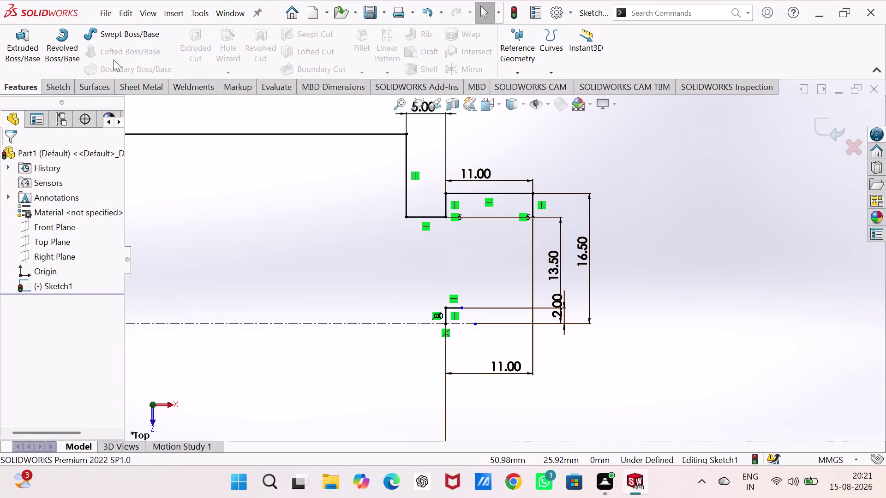
Draw a slanted line from the inner step corner to the ledge endpoint.
click(58, 80)
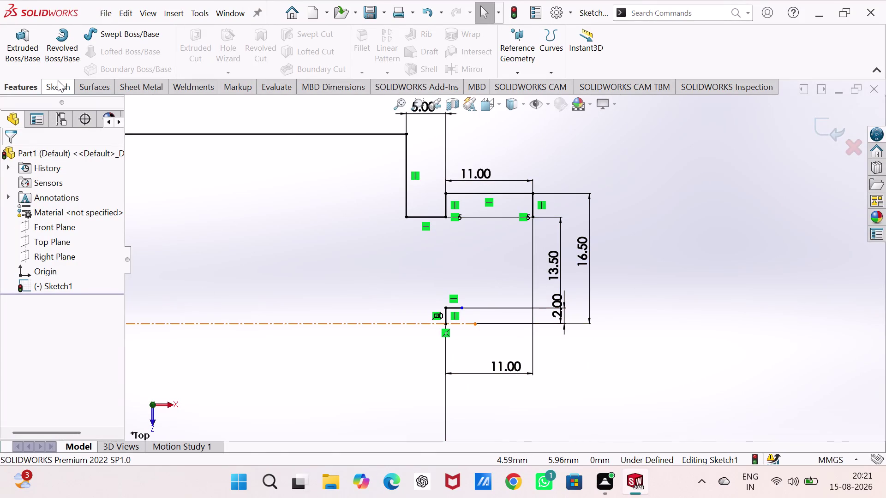
click(84, 34)
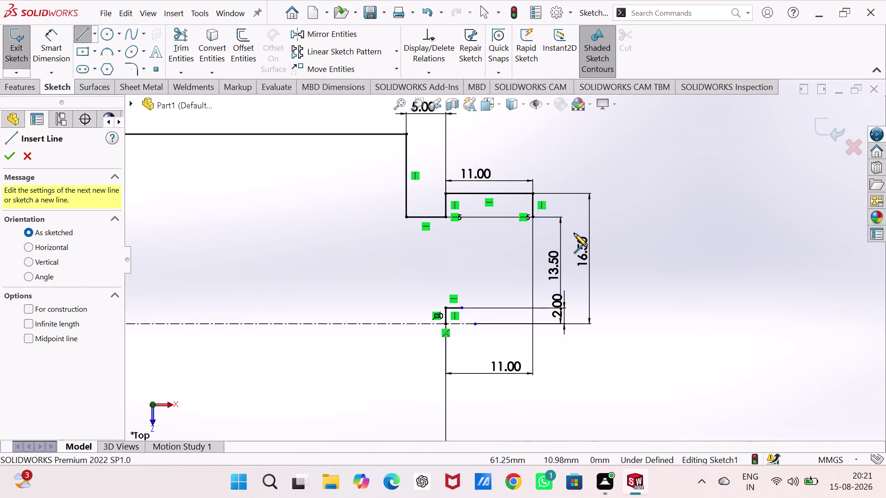
click(532, 215)
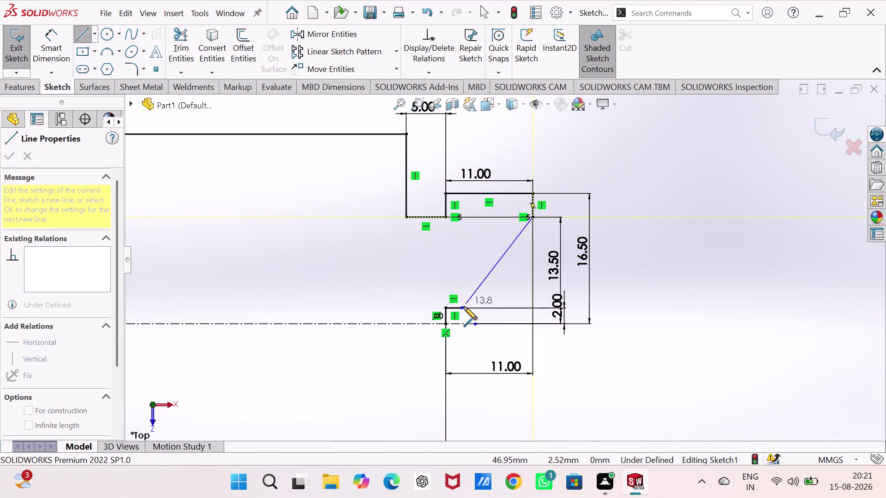
click(463, 308)
click(675, 194)
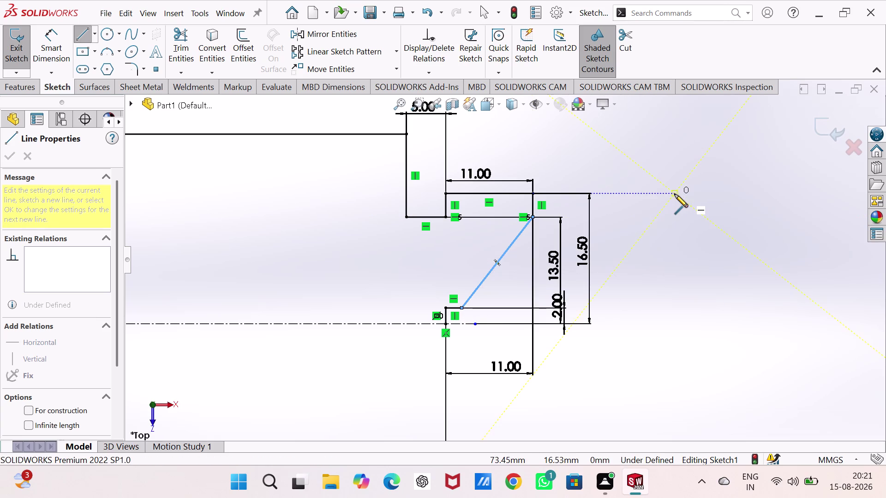
key(Escape)
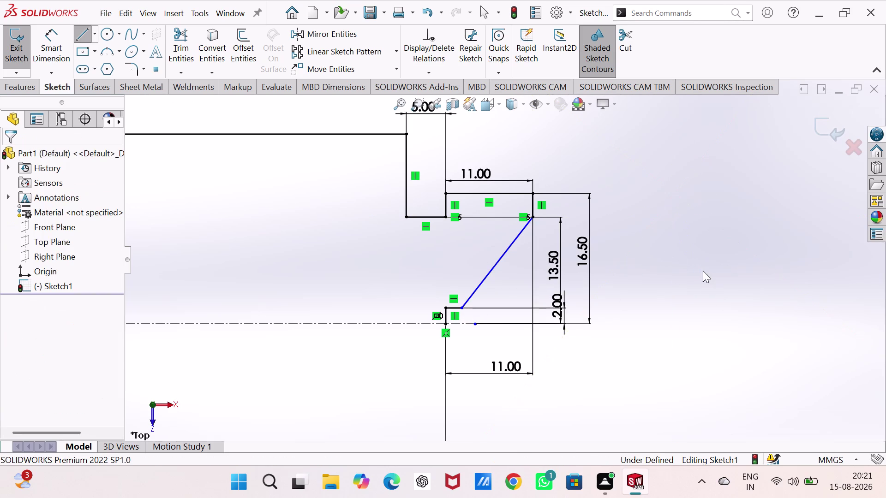
key(Escape)
Zoom around to inspect the taper, then select the profile's left vertical edge.
scroll(down, 3)
scroll(down, 3)
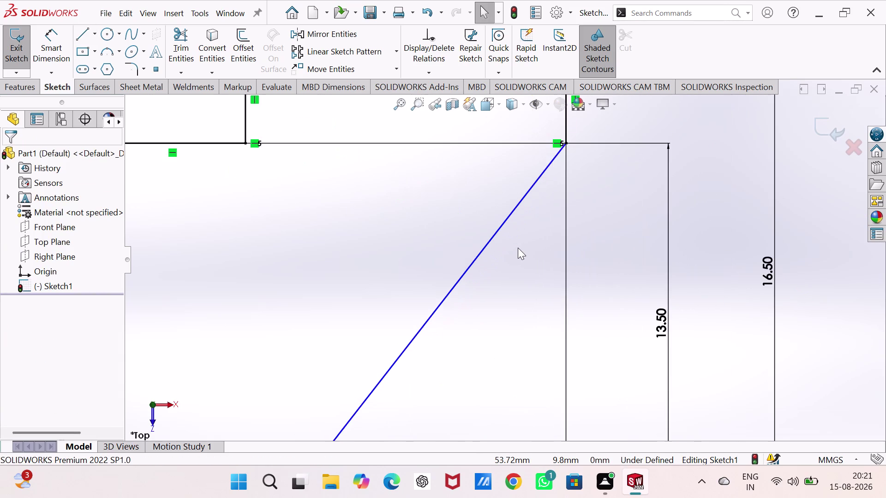
scroll(up, 3)
scroll(down, 3)
scroll(up, 3)
scroll(down, 3)
scroll(down, 3)
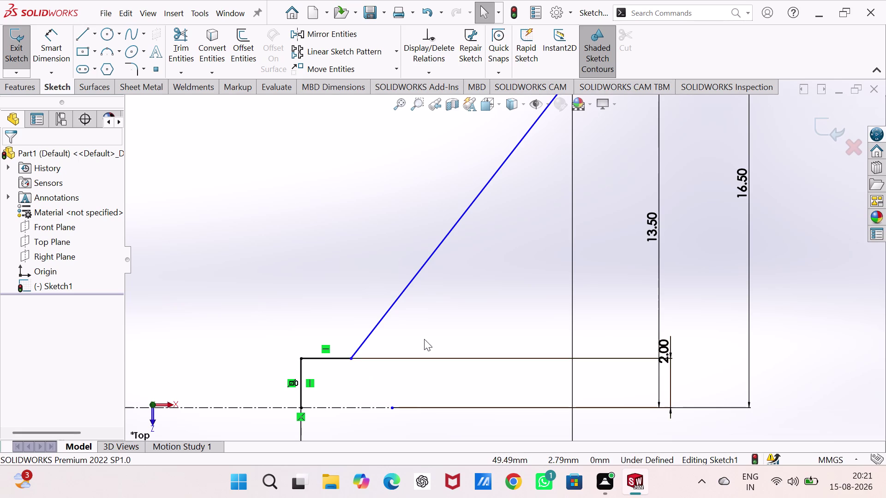
scroll(up, 3)
scroll(up, 3)
scroll(up, 3)
scroll(down, 3)
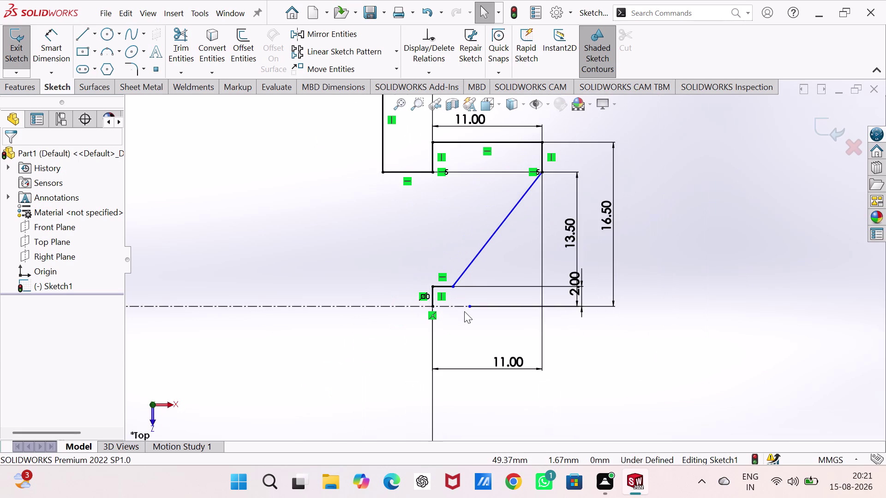
scroll(up, 3)
scroll(down, 3)
scroll(down, 3)
scroll(down, 3)
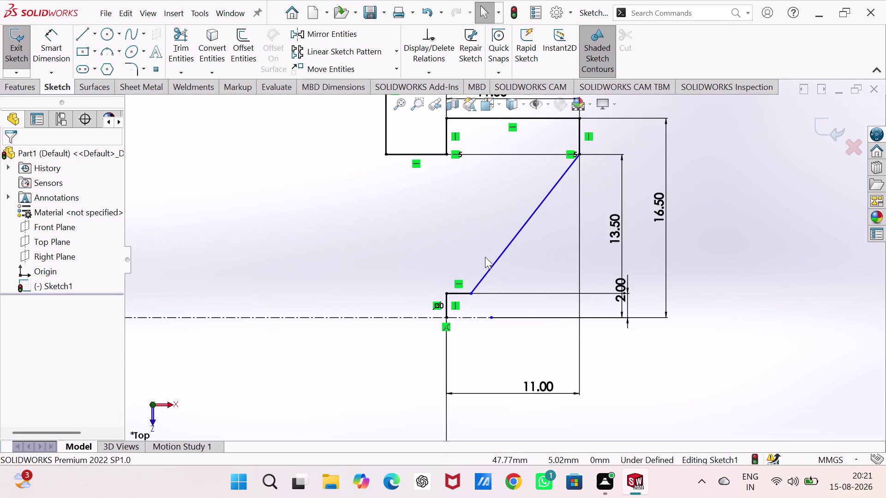
scroll(down, 3)
scroll(up, 3)
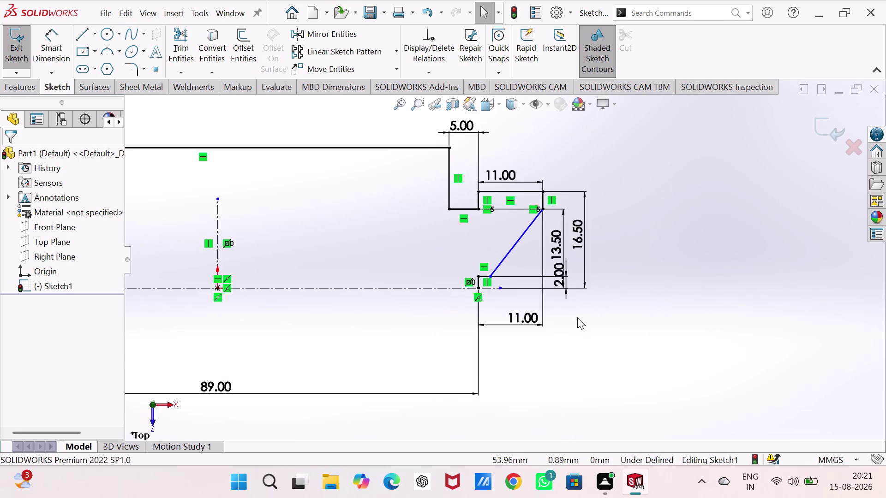
scroll(up, 3)
scroll(up, 3)
scroll(down, 3)
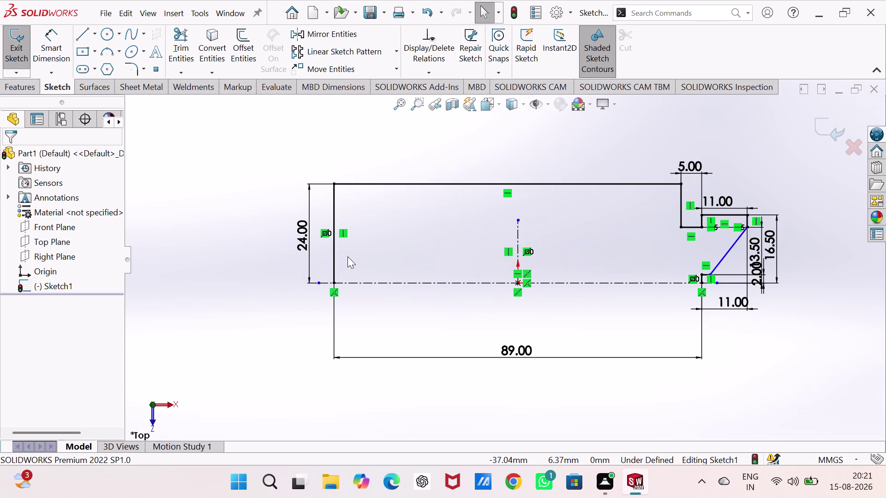
click(335, 256)
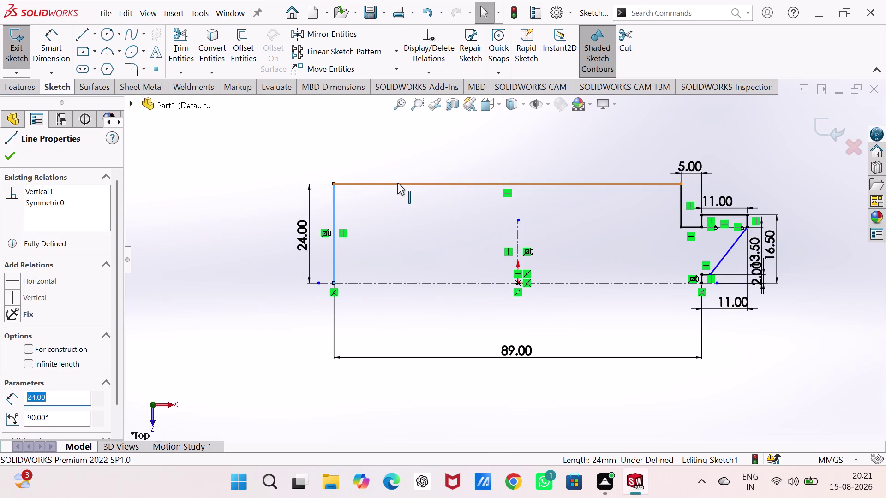
Add the top edge, the upper step edges and the right side edge to the selection.
click(397, 183)
click(679, 201)
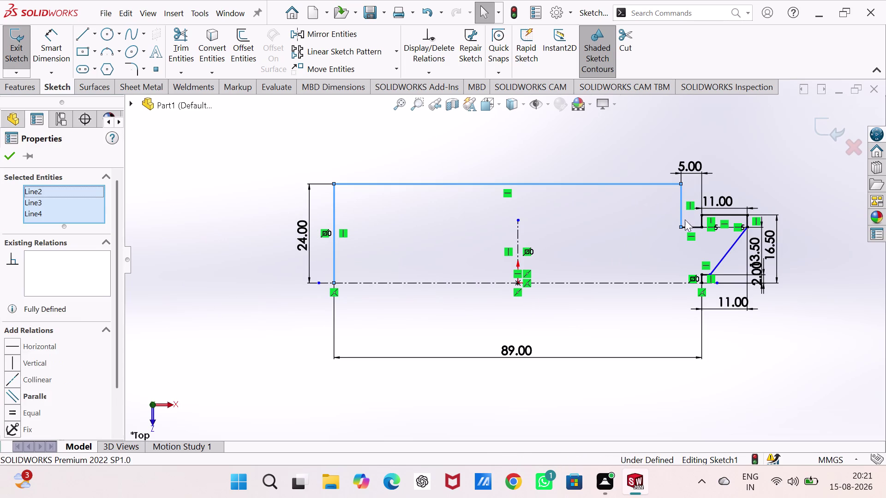
click(693, 225)
click(699, 222)
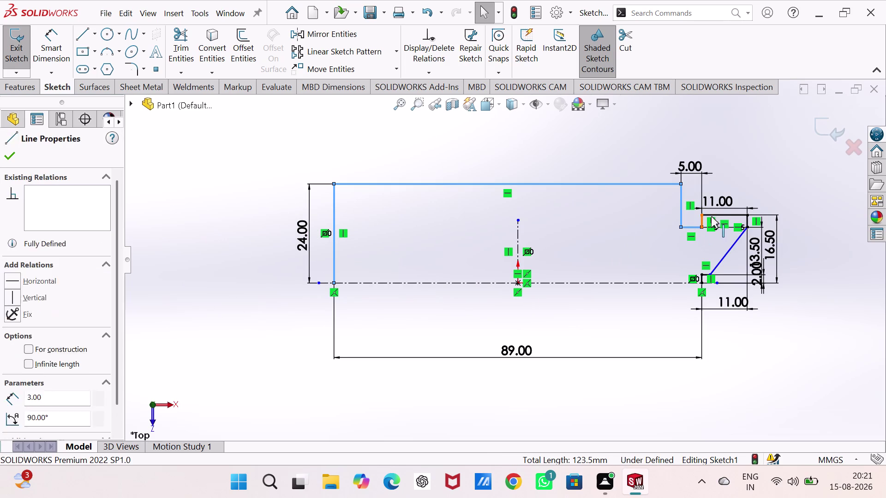
click(713, 215)
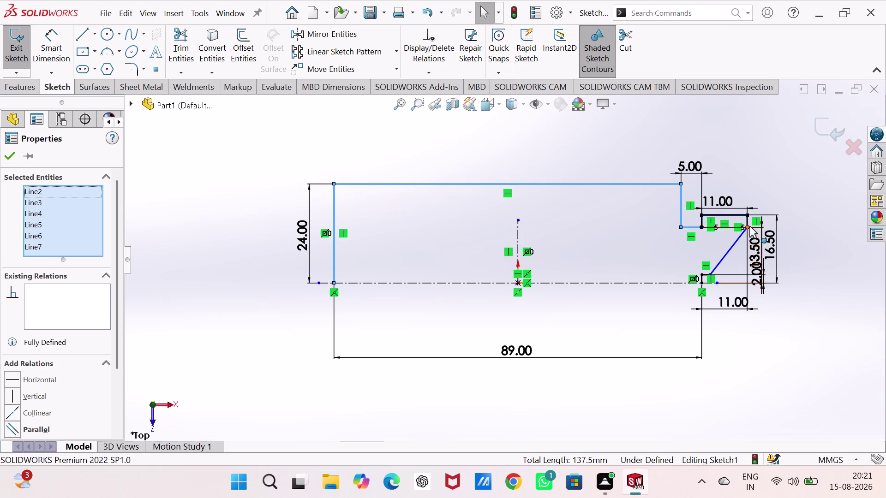
click(735, 211)
scroll(down, 3)
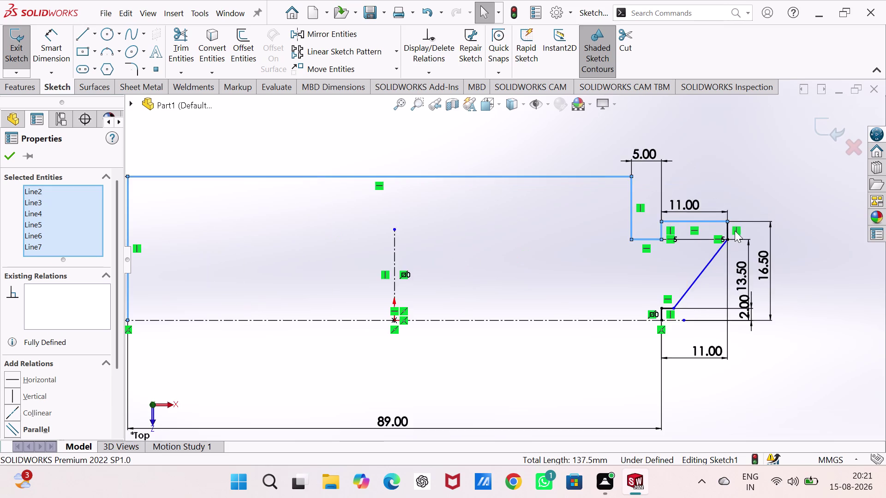
scroll(down, 3)
Add the taper line, the short centreline vertical edge and the short ledge to the selection.
click(659, 241)
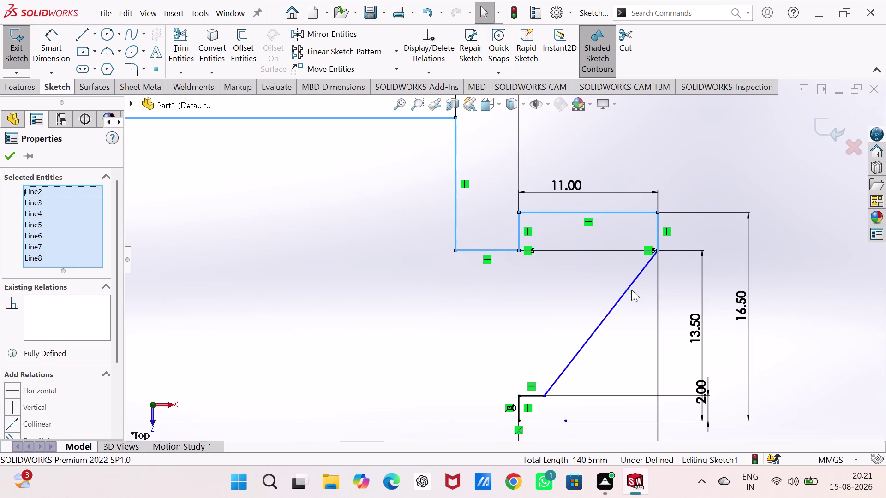
click(630, 290)
scroll(down, 3)
scroll(up, 3)
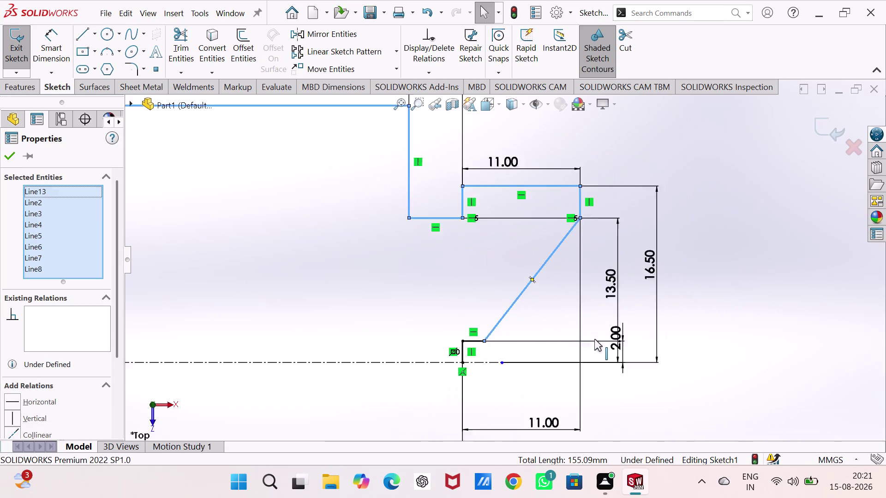
scroll(down, 3)
scroll(down, 3)
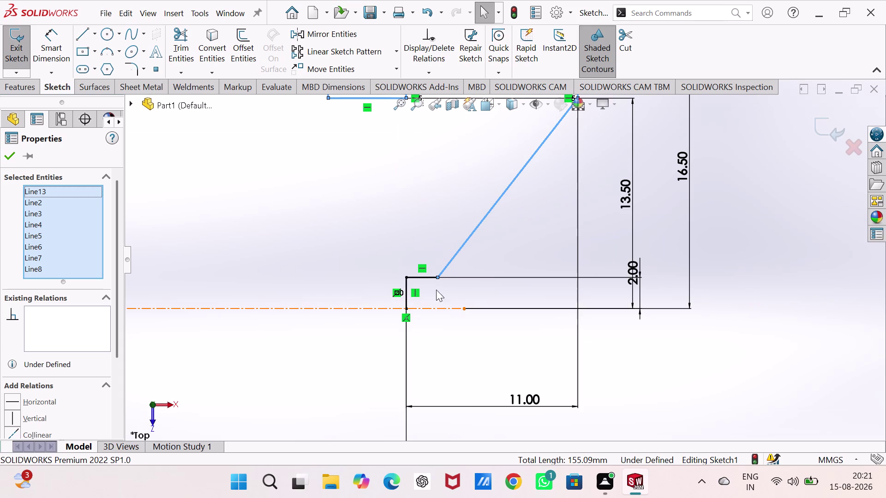
click(429, 278)
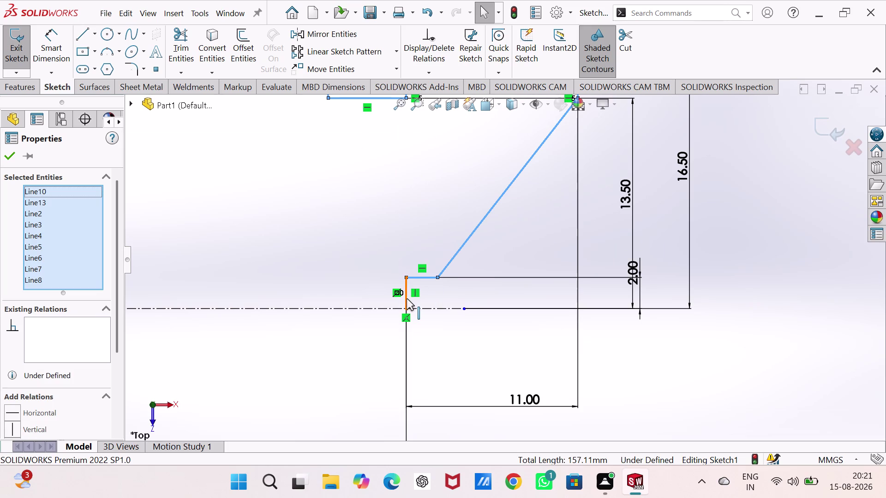
click(406, 299)
scroll(up, 3)
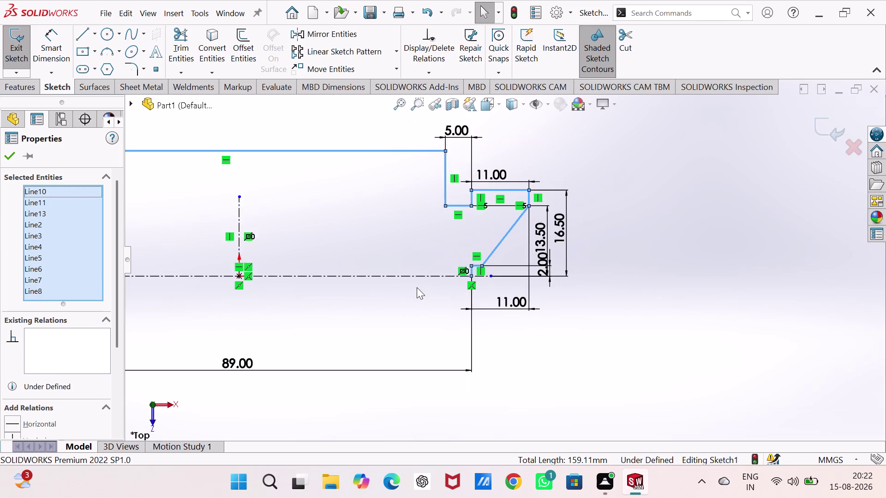
scroll(up, 3)
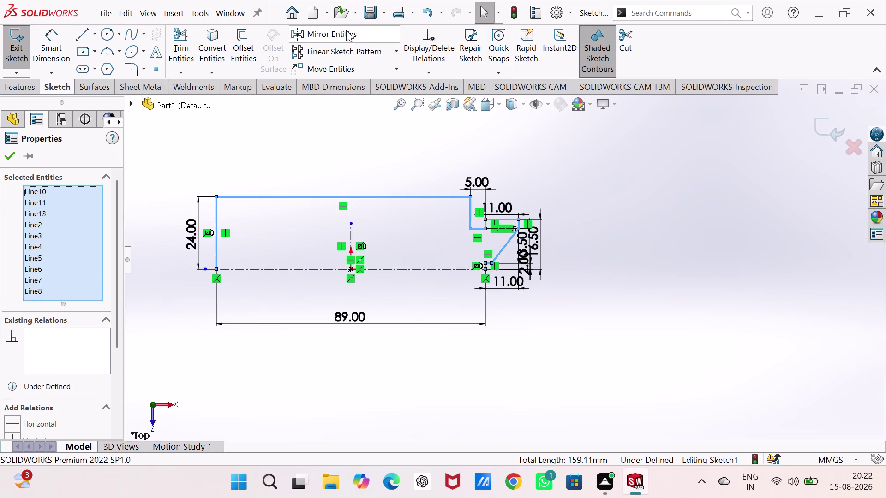
click(346, 30)
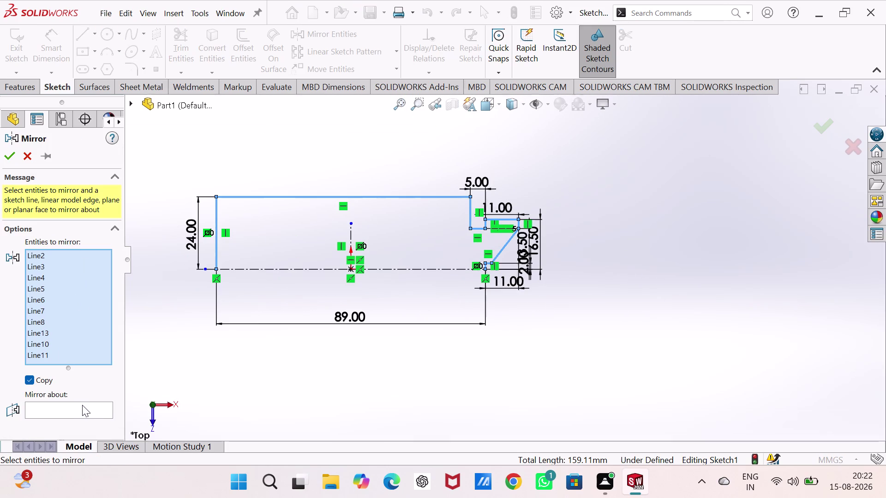
Mirror the selected lines about the horizontal centreline and zoom in on the V end.
click(82, 404)
click(267, 268)
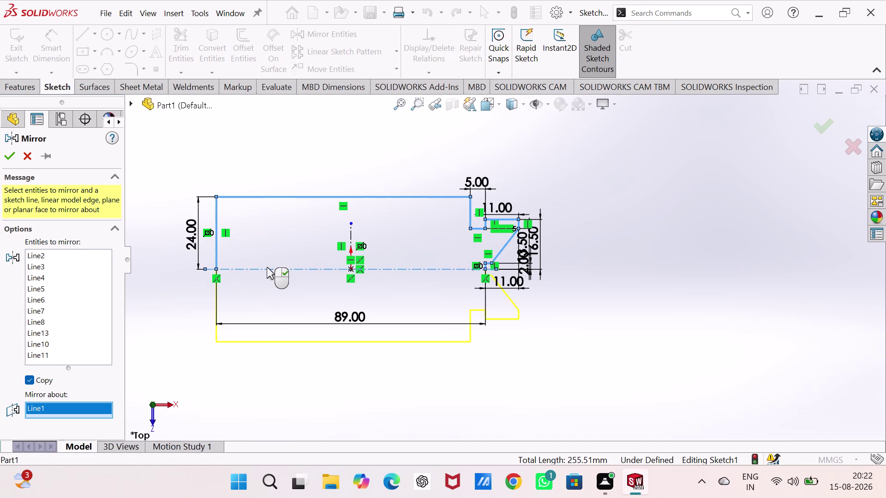
click(13, 158)
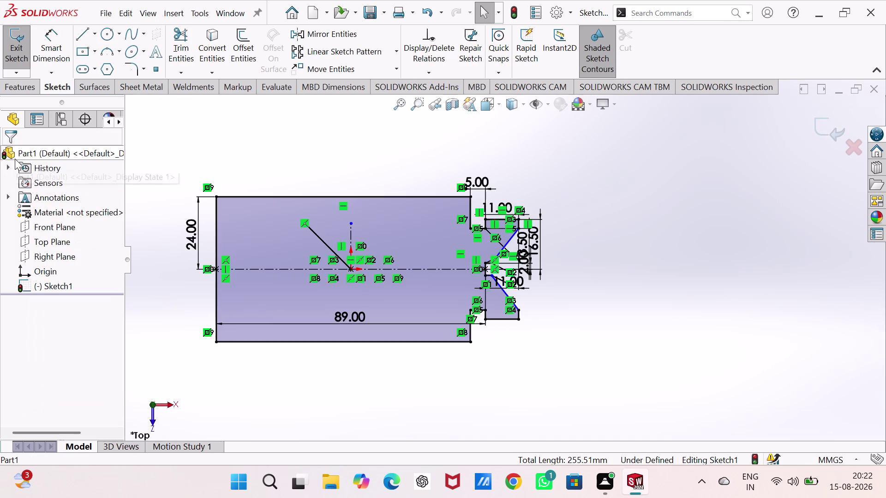
scroll(down, 3)
scroll(up, 3)
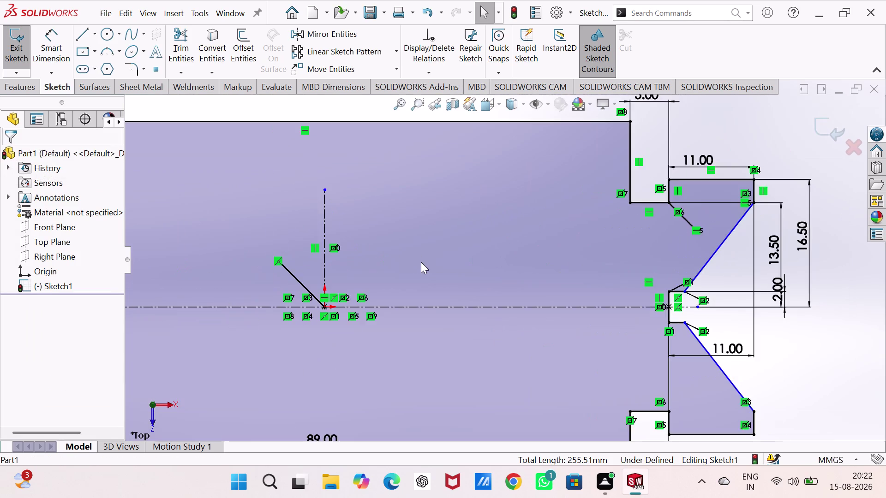
scroll(up, 3)
scroll(down, 3)
scroll(up, 3)
scroll(down, 3)
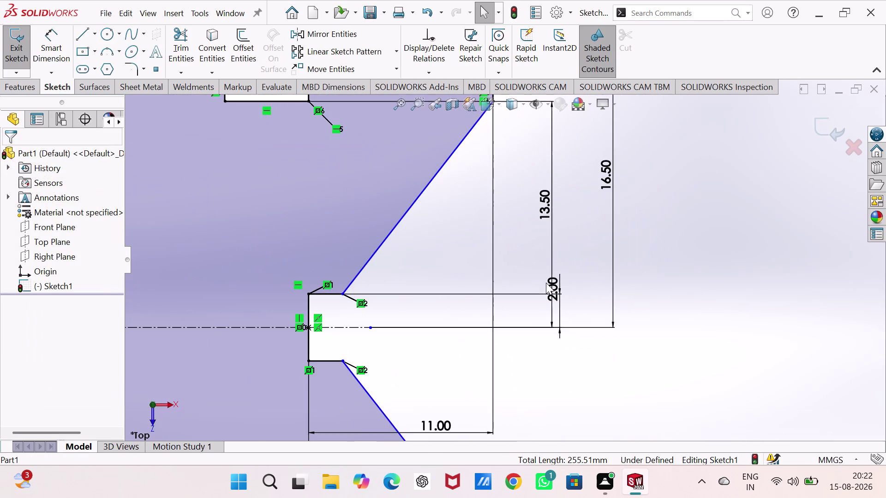
scroll(up, 3)
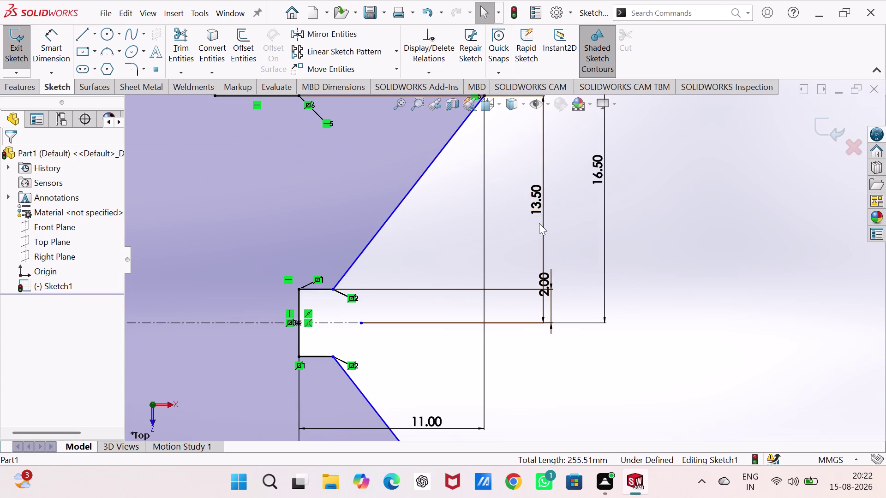
Delete the 13.50 dimension and add a 27 mm height between the taper endpoints.
click(541, 217)
key(Delete)
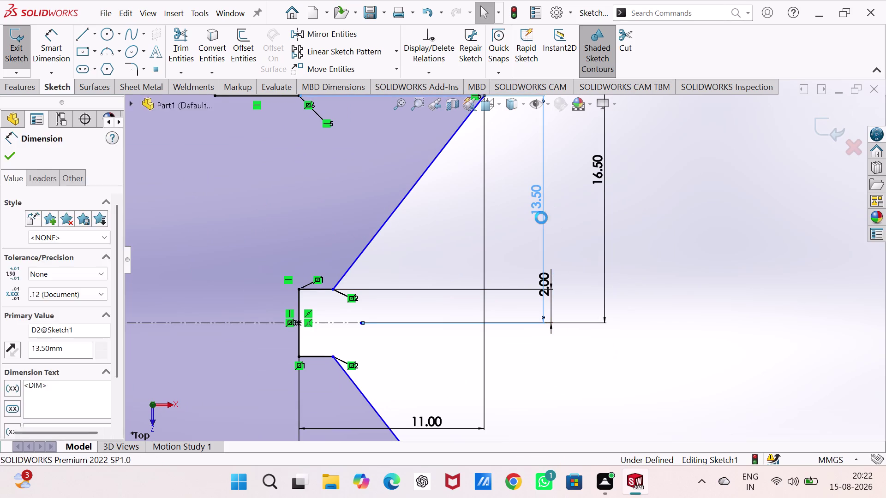
right_drag(720, 384, 721, 106)
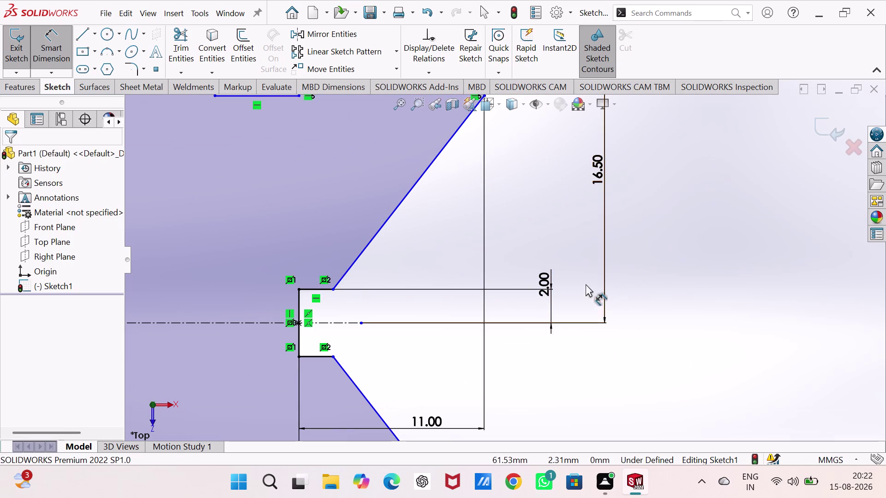
scroll(up, 3)
scroll(down, 3)
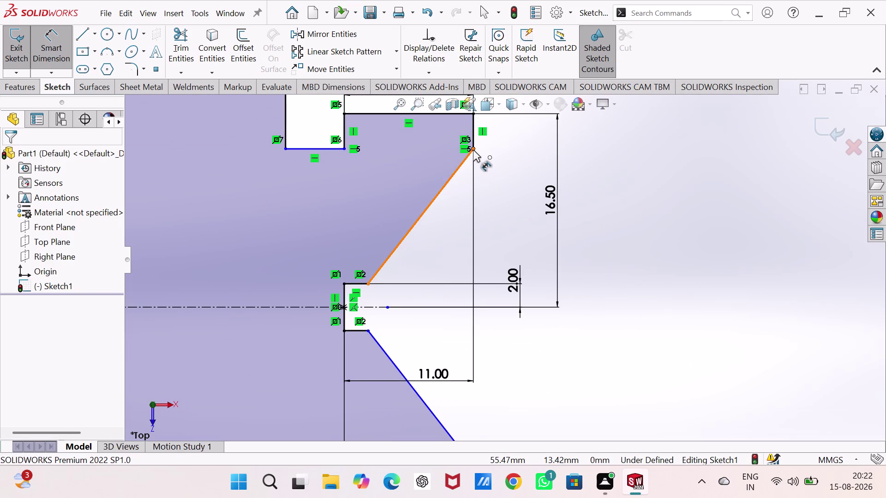
click(473, 150)
scroll(up, 3)
scroll(down, 3)
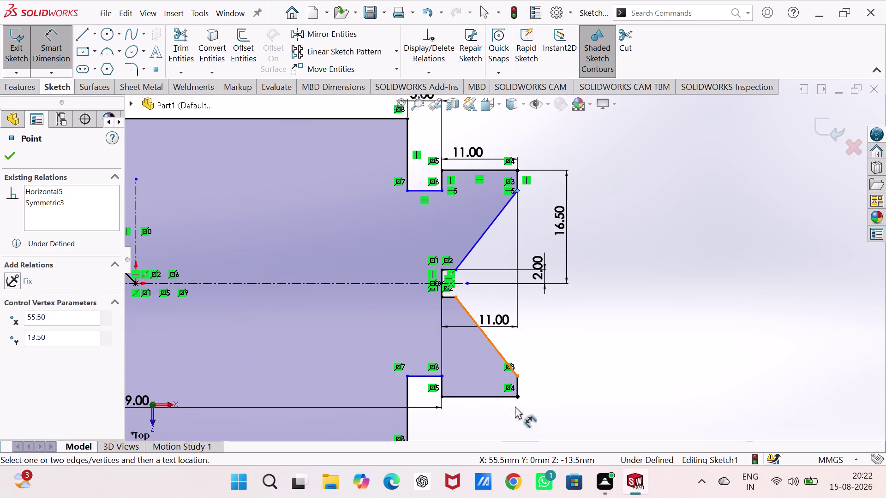
click(518, 376)
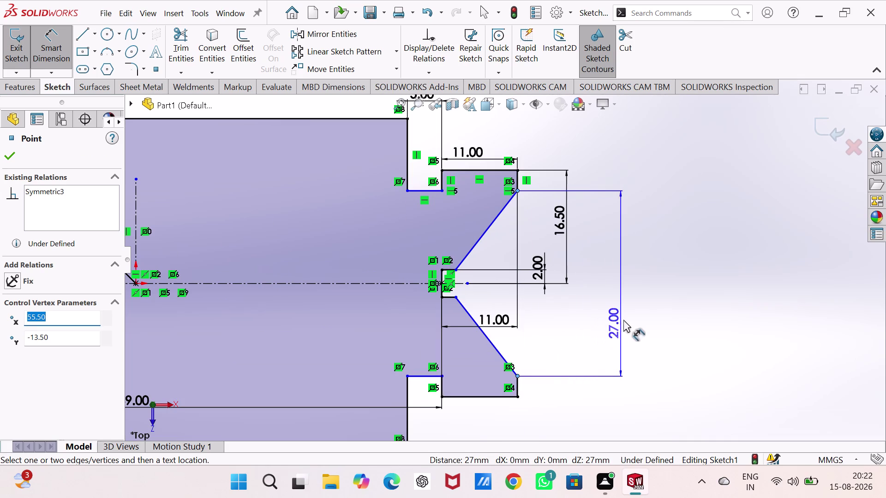
click(628, 294)
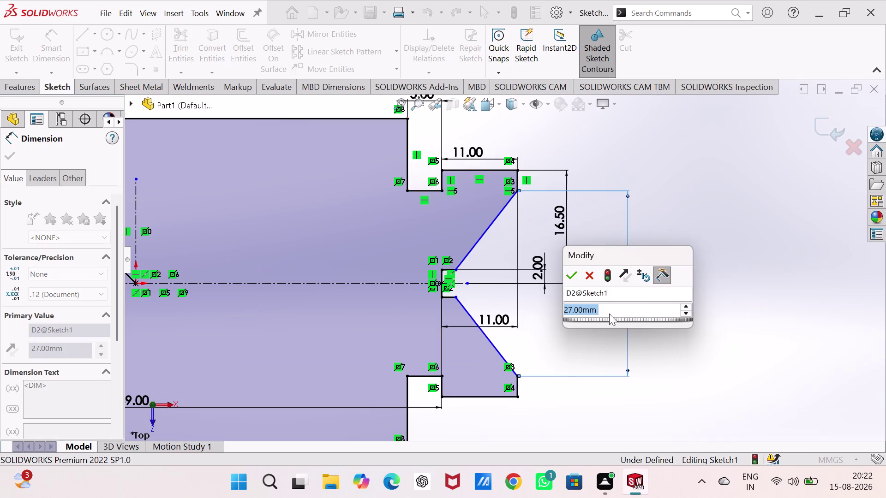
click(569, 276)
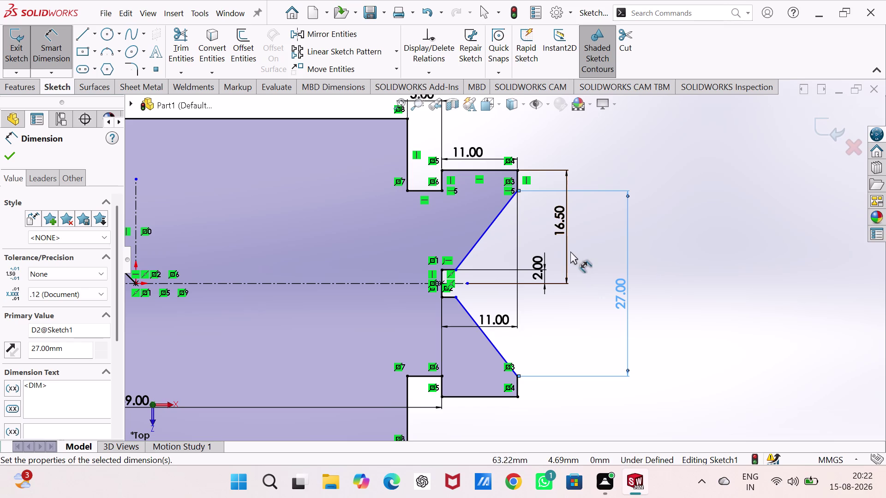
key(Escape)
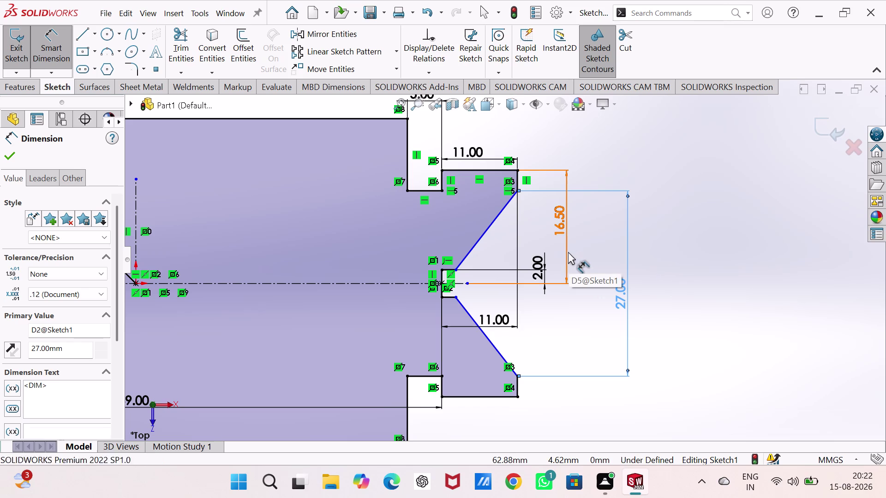
key(Escape)
Replace the 16.50 dimension with a 33 mm step height, and delete the 2.00 dimension.
click(568, 248)
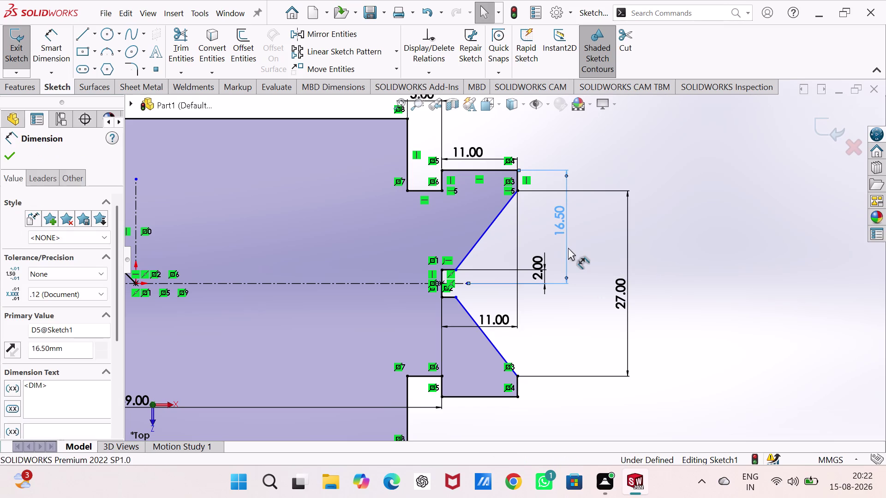
key(Delete)
right_drag(738, 359, 736, 115)
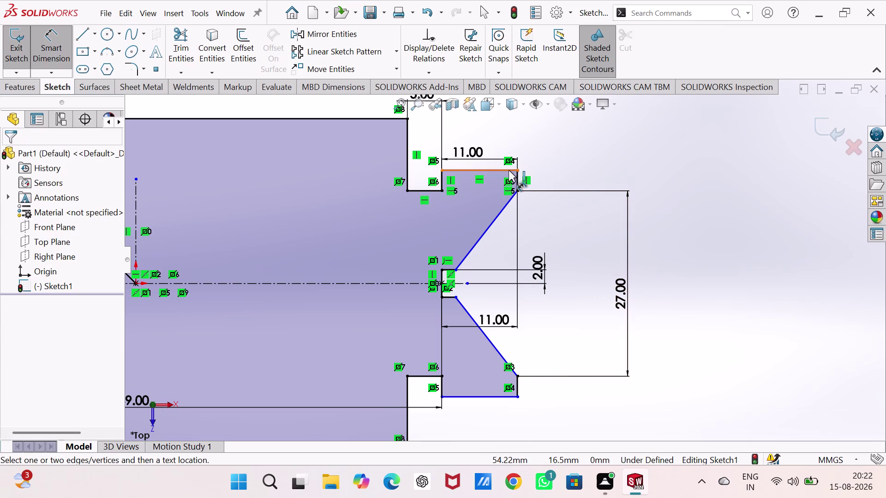
click(506, 171)
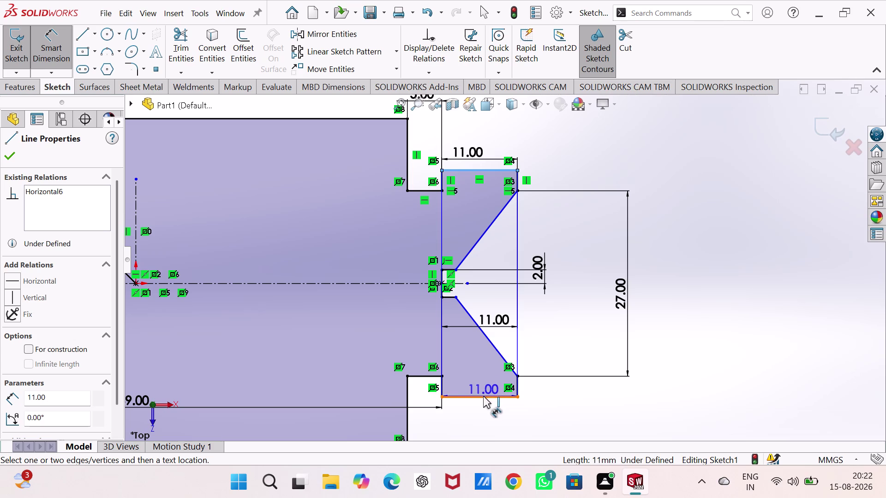
click(483, 396)
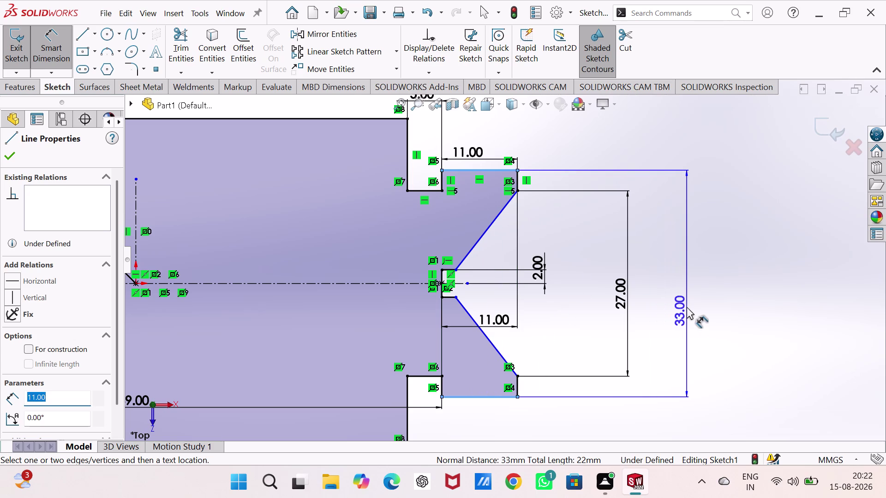
click(668, 297)
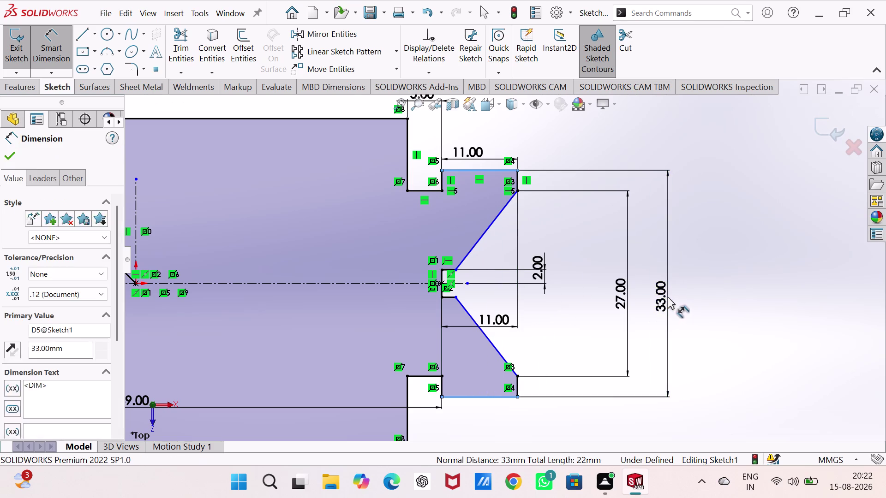
click(613, 280)
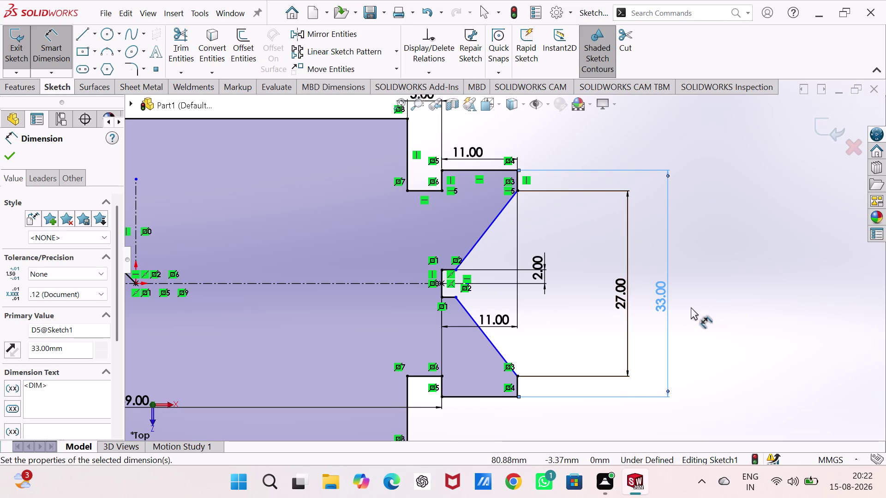
scroll(up, 3)
scroll(down, 3)
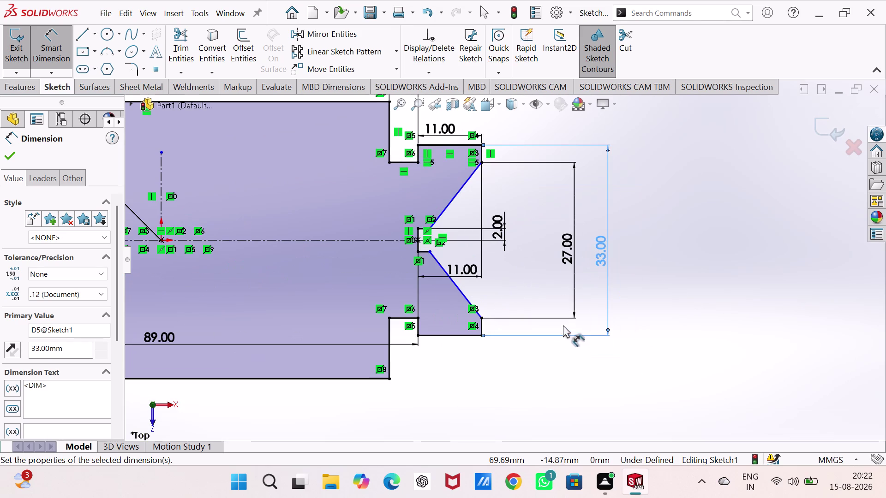
click(504, 231)
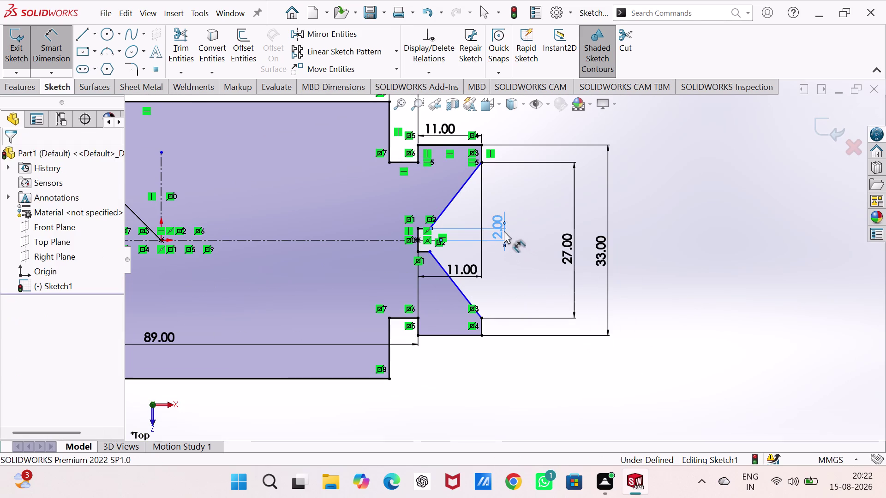
key(Delete)
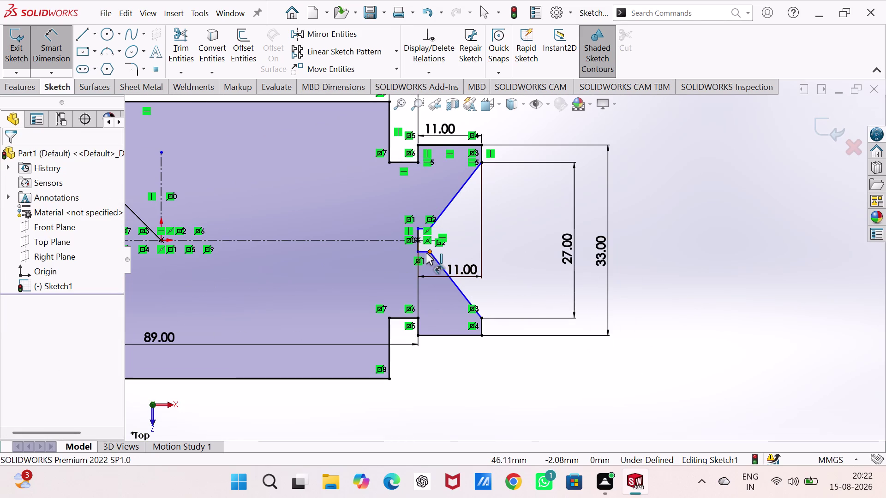
Dimension the gap between the two short lines at the V tip as 4 mm.
click(425, 254)
scroll(down, 3)
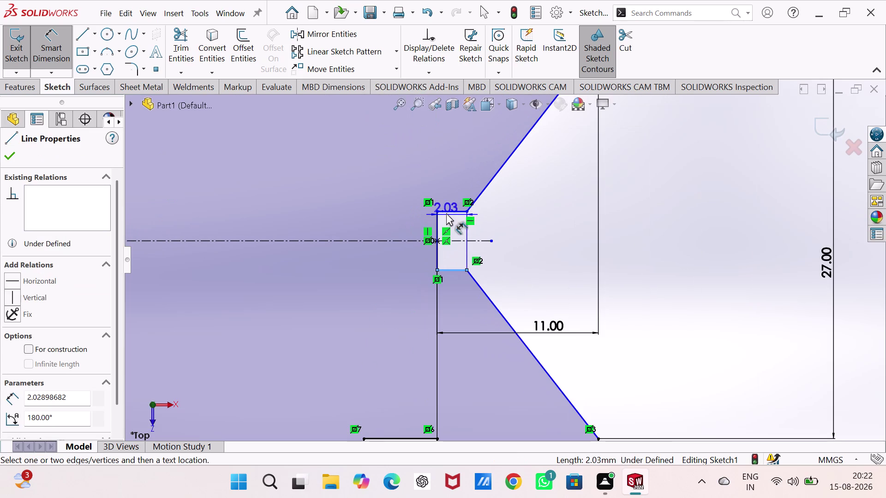
click(446, 213)
click(630, 247)
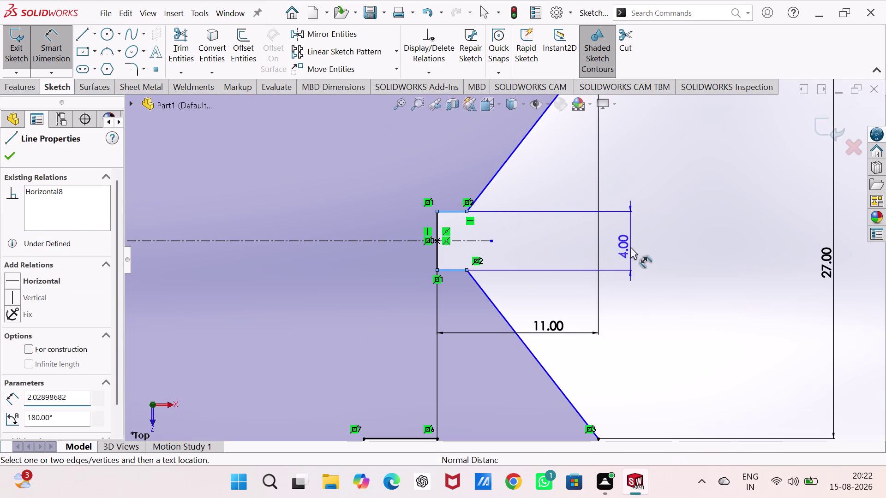
scroll(up, 3)
click(577, 228)
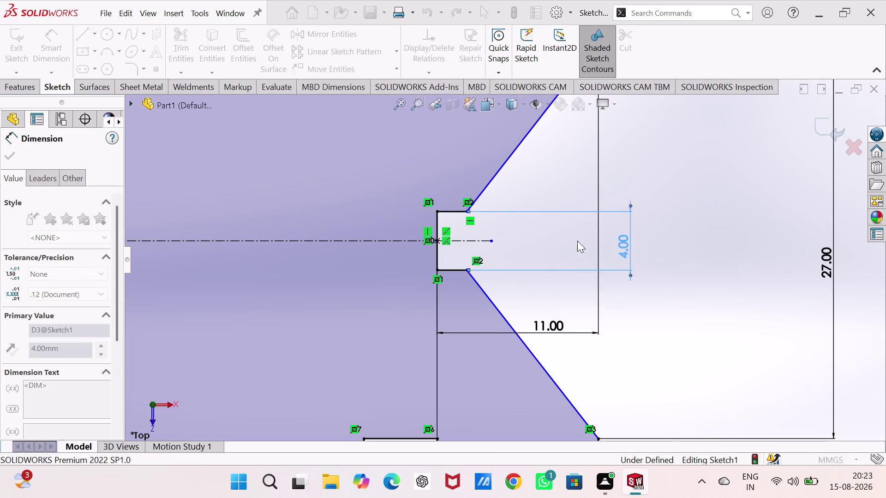
scroll(up, 3)
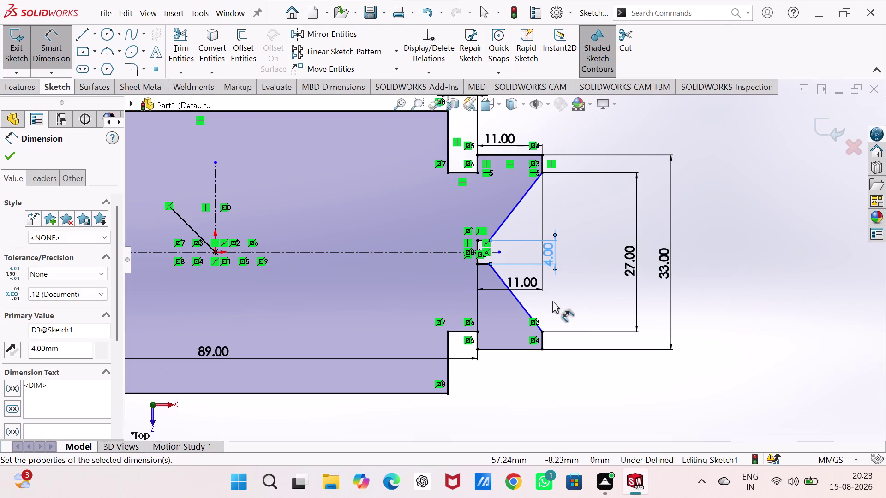
scroll(up, 3)
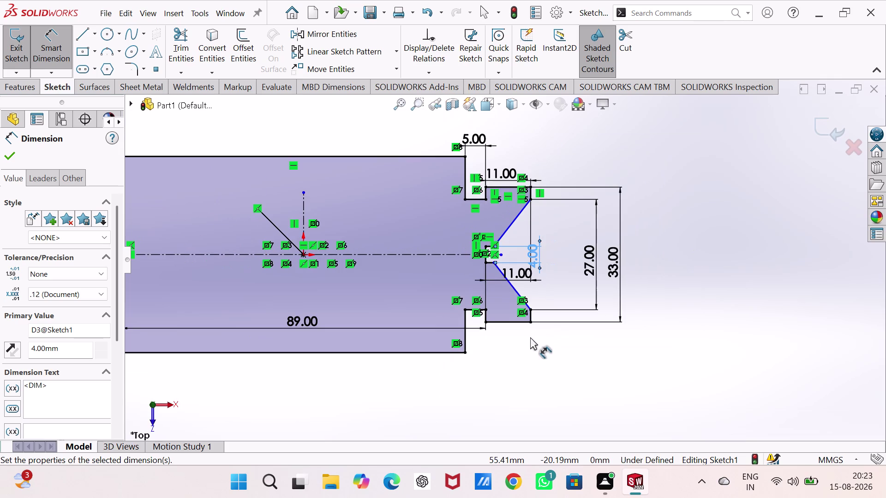
scroll(down, 3)
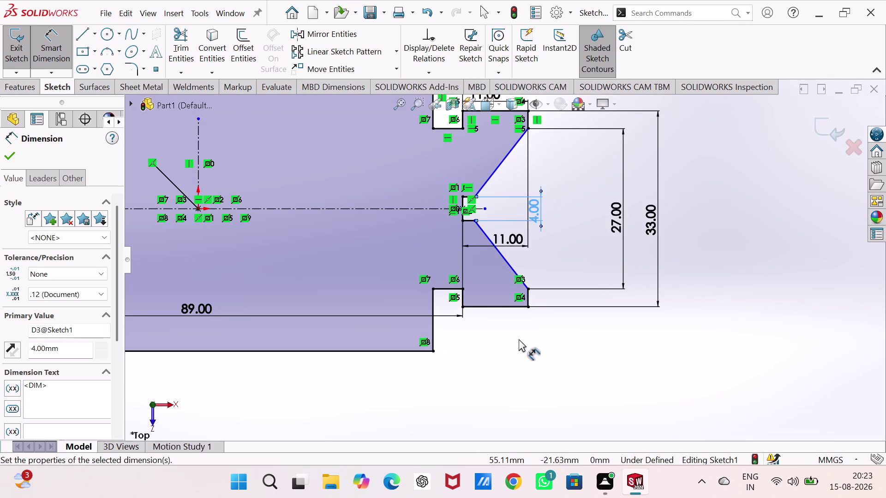
scroll(up, 3)
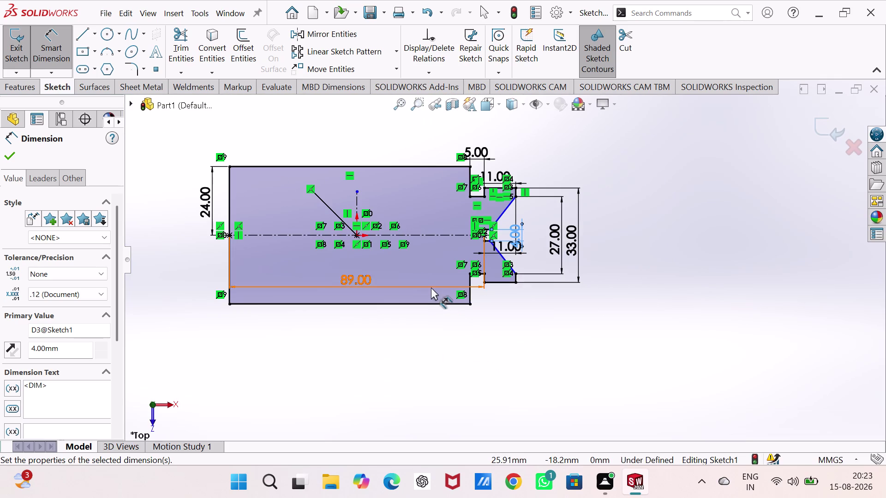
Move the 89 and 11 mm dimensions below the profile and shift the 4 mm one.
drag(430, 288, 429, 341)
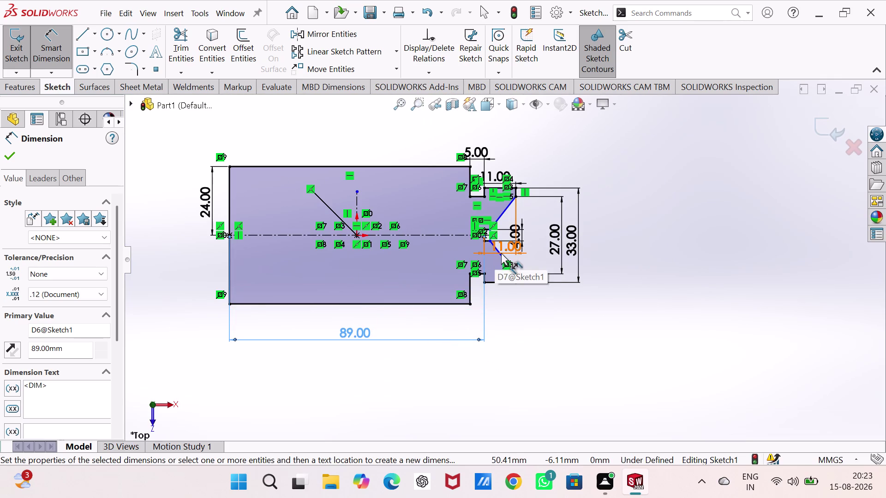
drag(501, 253, 497, 329)
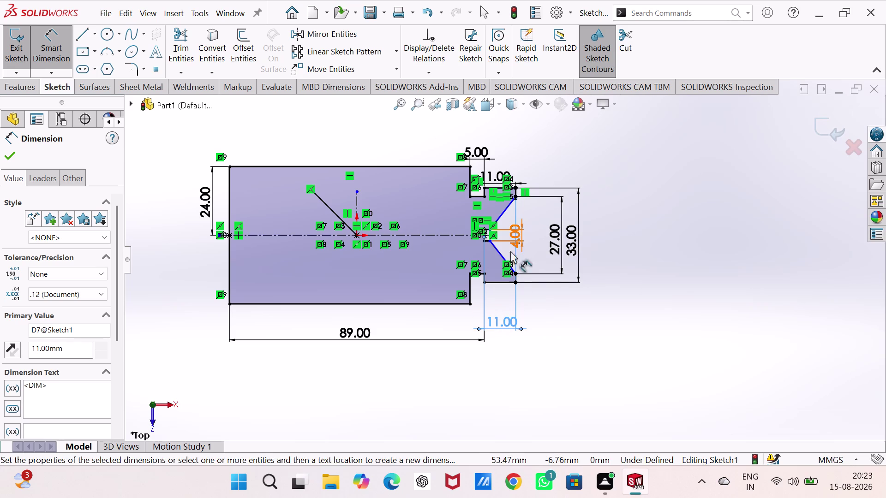
drag(520, 236, 531, 236)
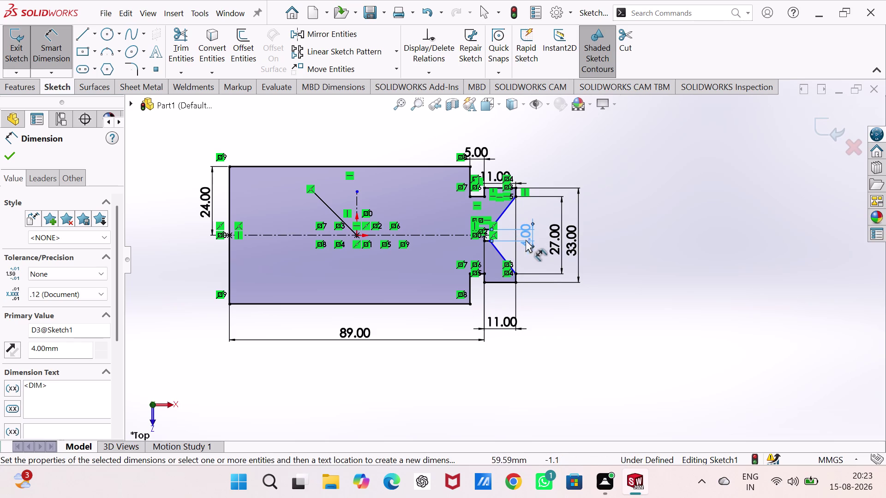
scroll(down, 3)
scroll(down, 3)
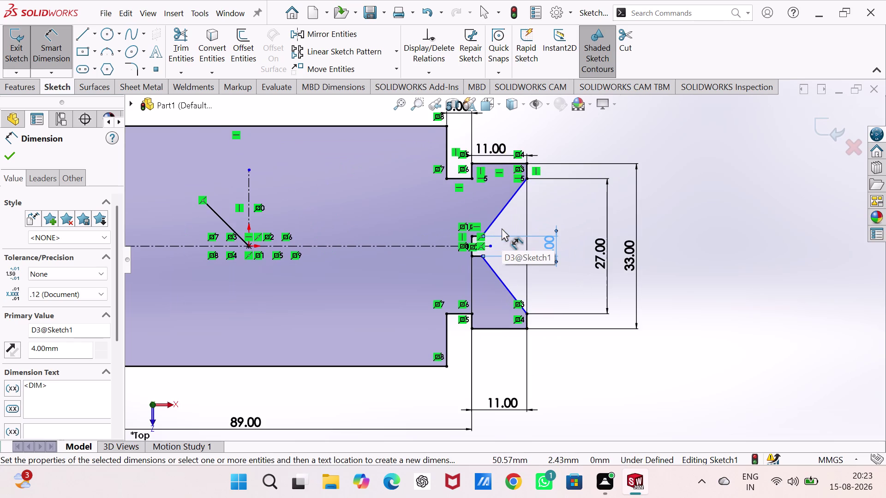
scroll(down, 3)
scroll(up, 3)
scroll(down, 3)
scroll(up, 3)
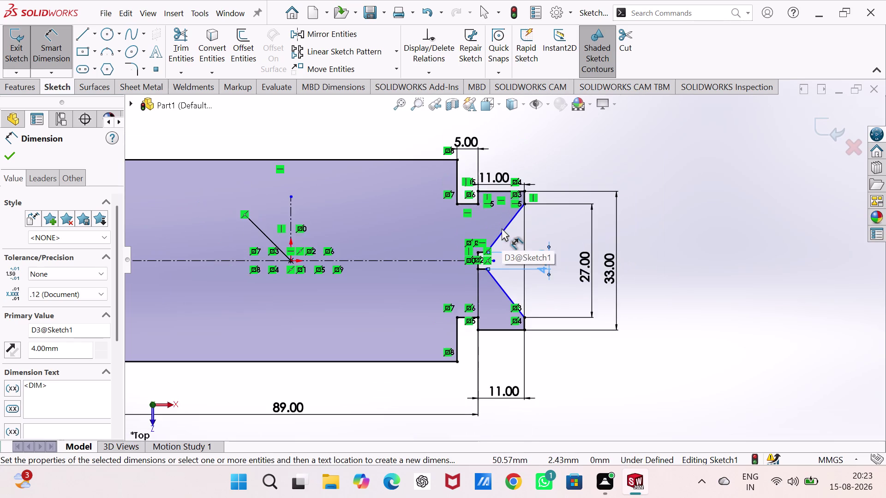
scroll(up, 3)
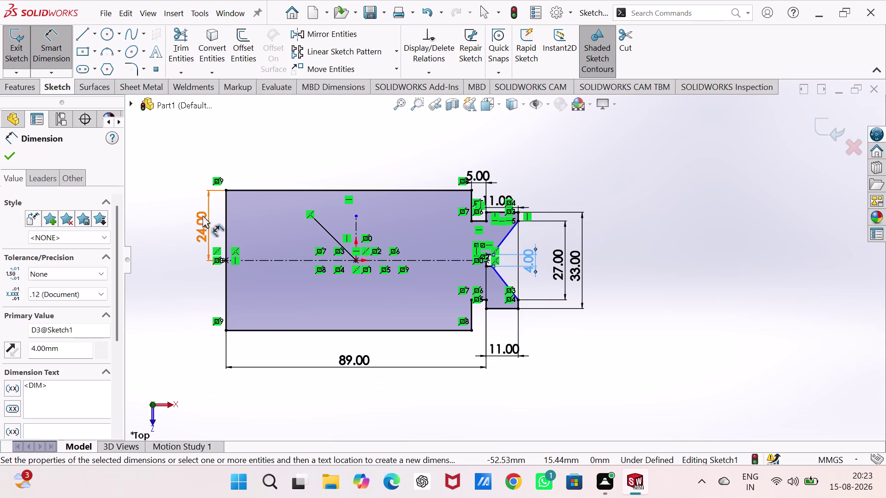
Delete the 24.00 half-height dimension of the main block.
click(206, 215)
key(Delete)
right_drag(634, 371, 650, 242)
right_drag(641, 339, 644, 156)
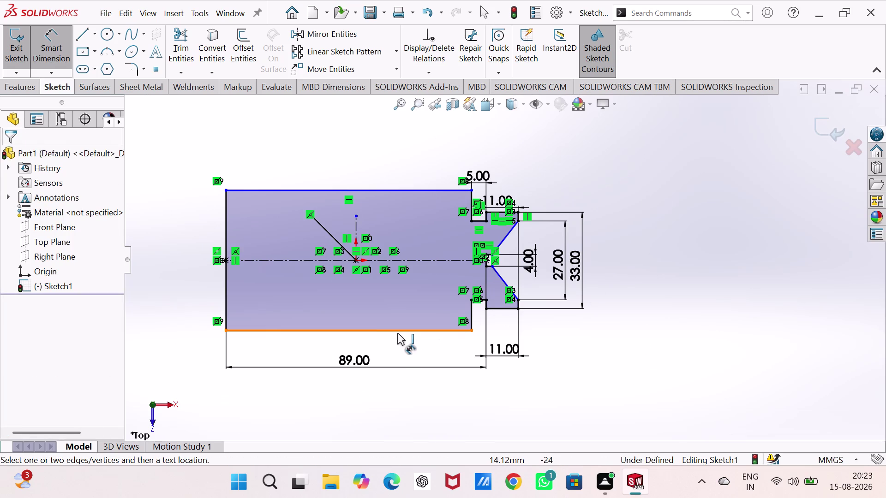
Add a 48 mm overall height between the main block's top and bottom edges.
click(397, 333)
click(407, 190)
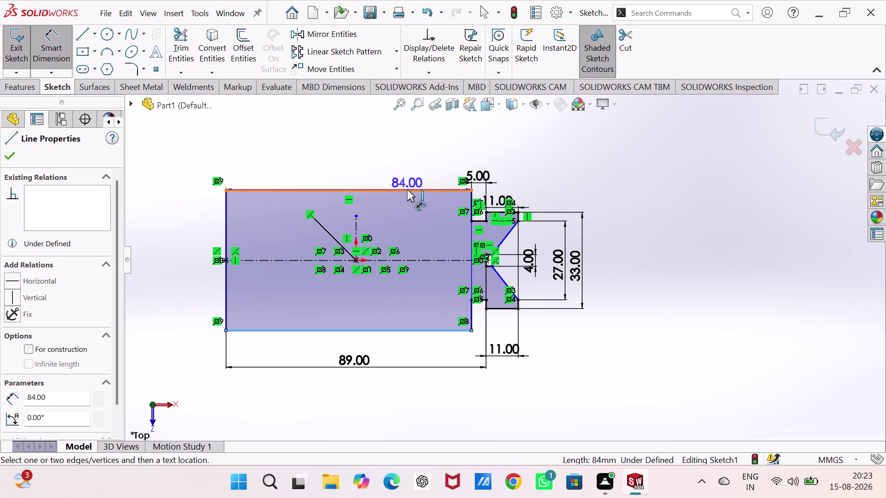
click(610, 258)
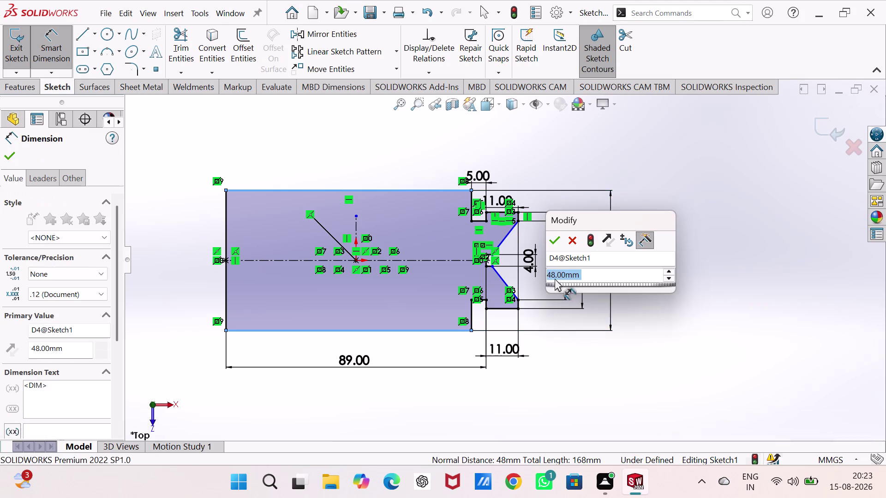
click(555, 243)
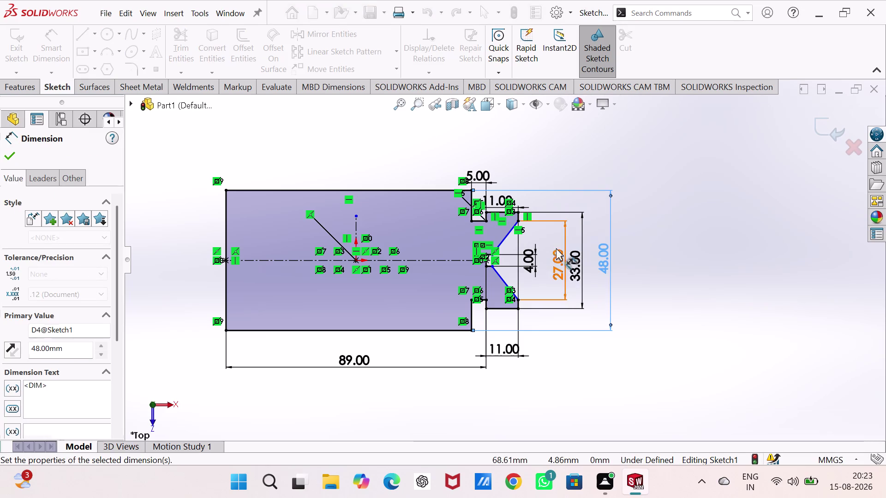
scroll(down, 3)
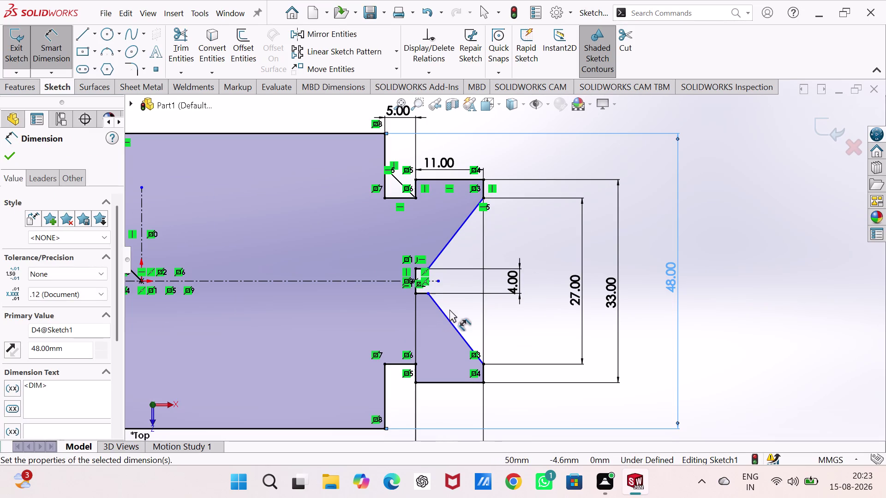
scroll(down, 3)
scroll(down, 3)
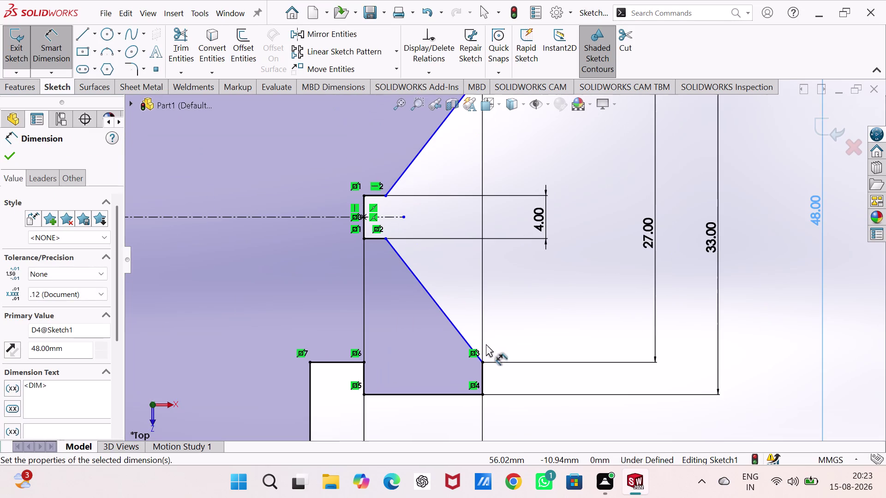
Add an angle dimension between the taper lines: enter 90°, then undo back to 104.09°.
click(435, 299)
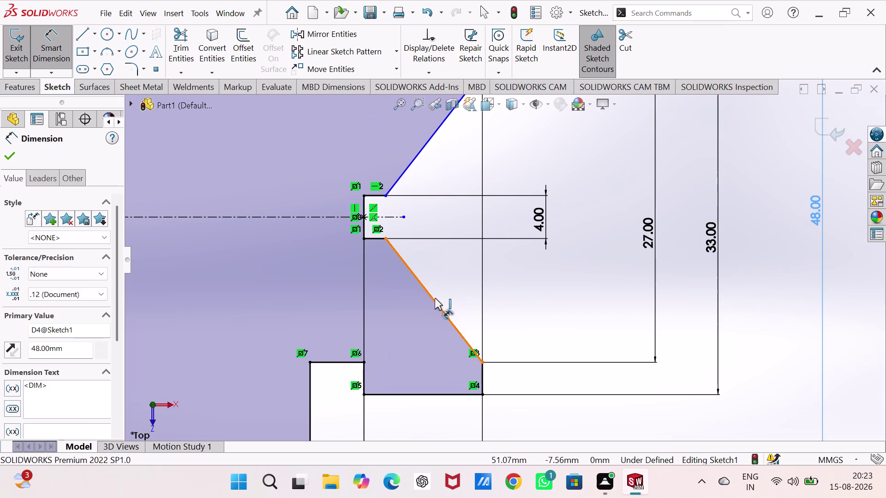
click(410, 165)
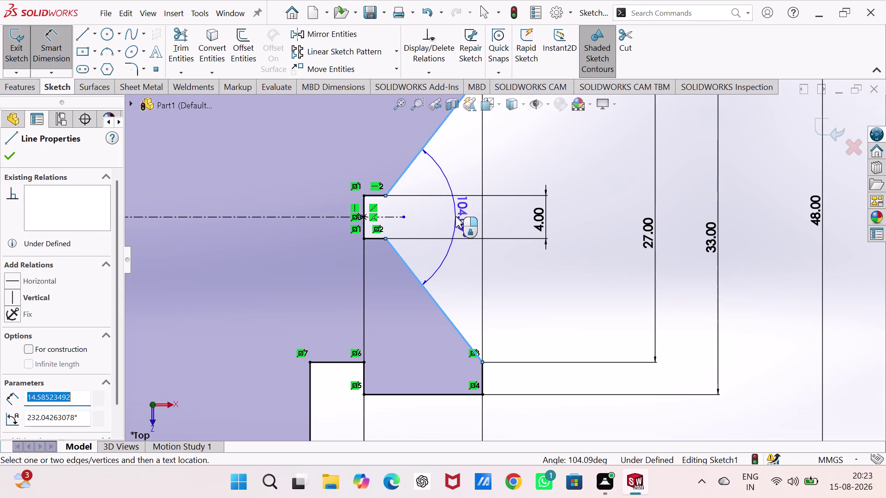
click(455, 216)
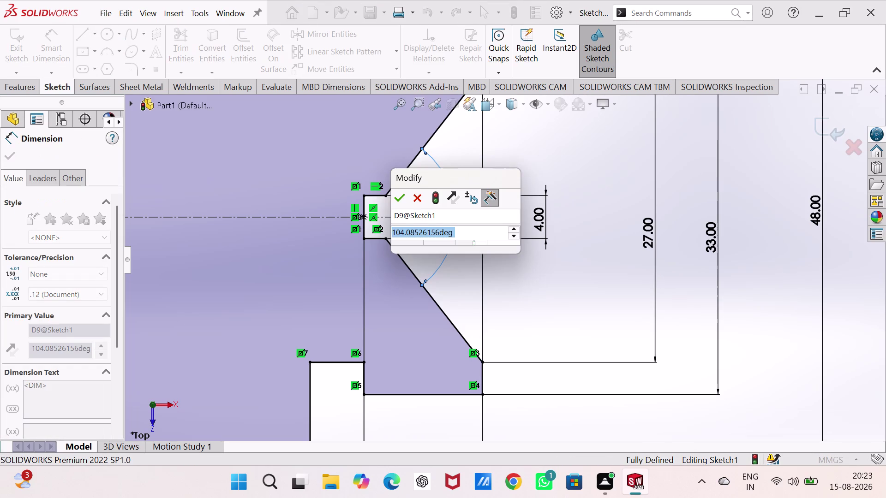
text(90)
key(Return)
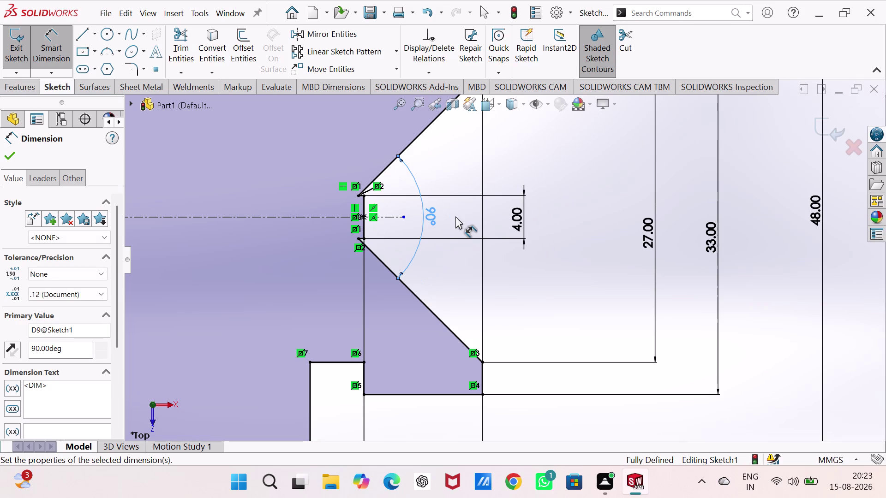
key(ctrl+z)
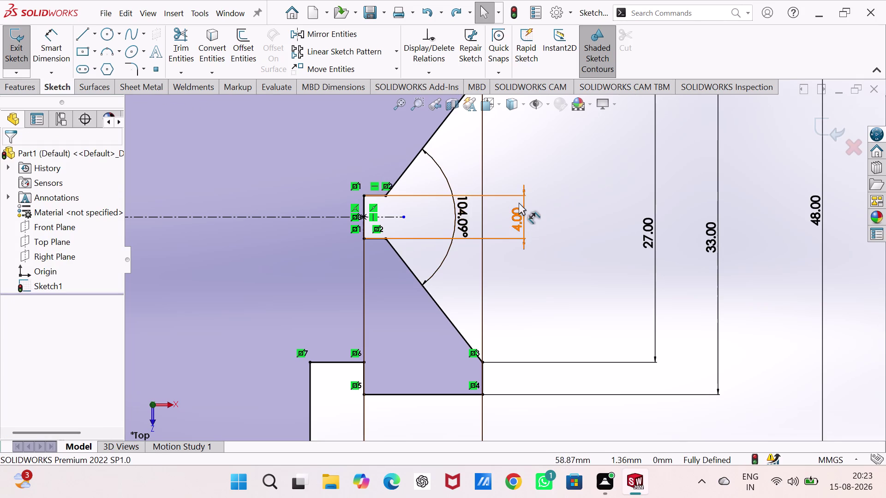
Delete the 104.09° angle dimension from the tapered end.
scroll(up, 3)
scroll(up, 3)
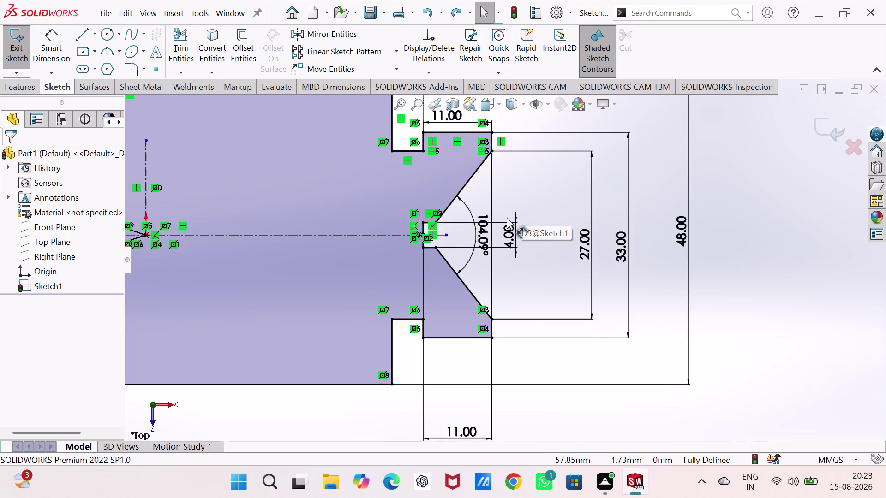
scroll(down, 3)
scroll(down, 3)
click(454, 285)
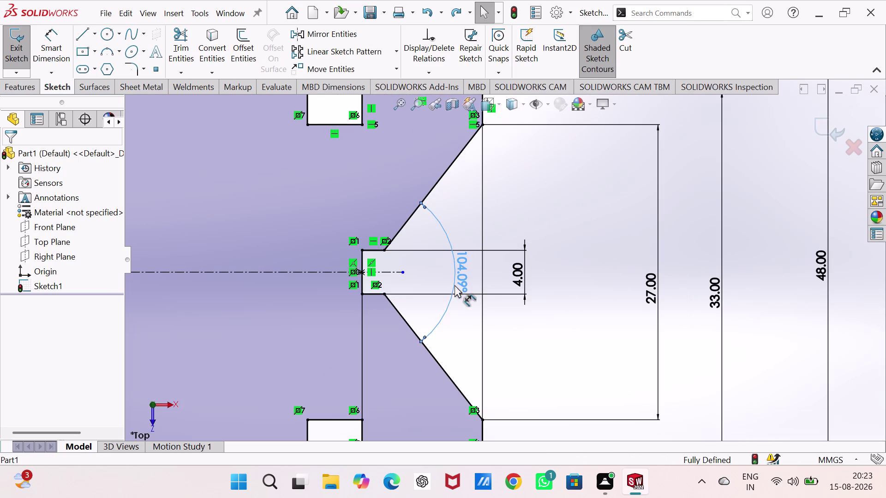
key(Delete)
Try a parallel relation on the slanted taper line's endpoint, undoing the unsolvable result.
scroll(up, 3)
scroll(up, 3)
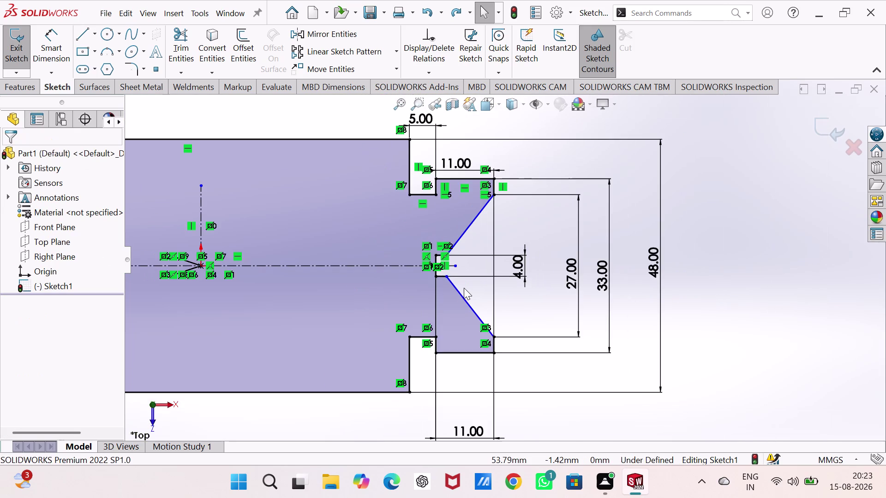
scroll(down, 3)
scroll(down, 3)
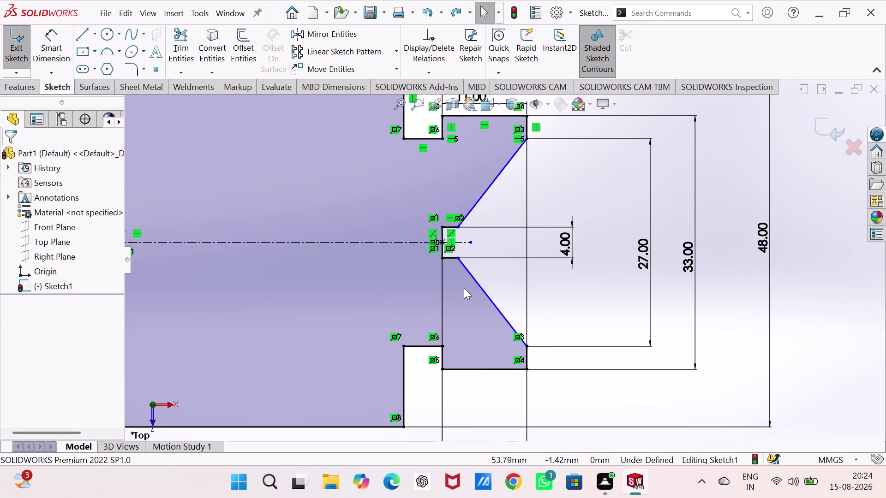
scroll(up, 3)
scroll(up, 3)
scroll(up, 3)
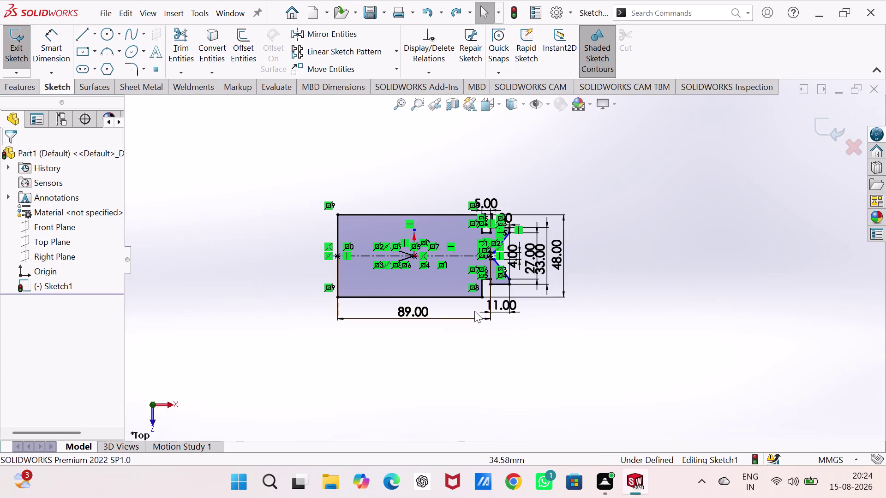
scroll(down, 3)
scroll(down, 3)
scroll(down, 3)
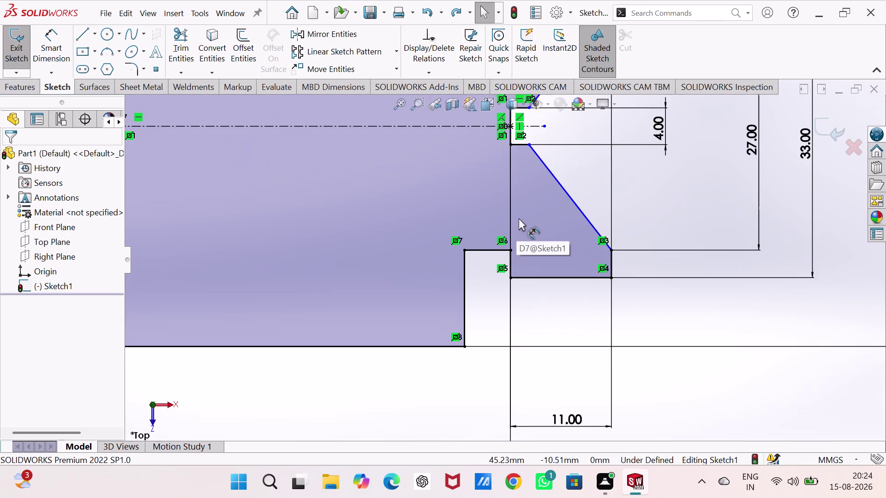
scroll(down, 3)
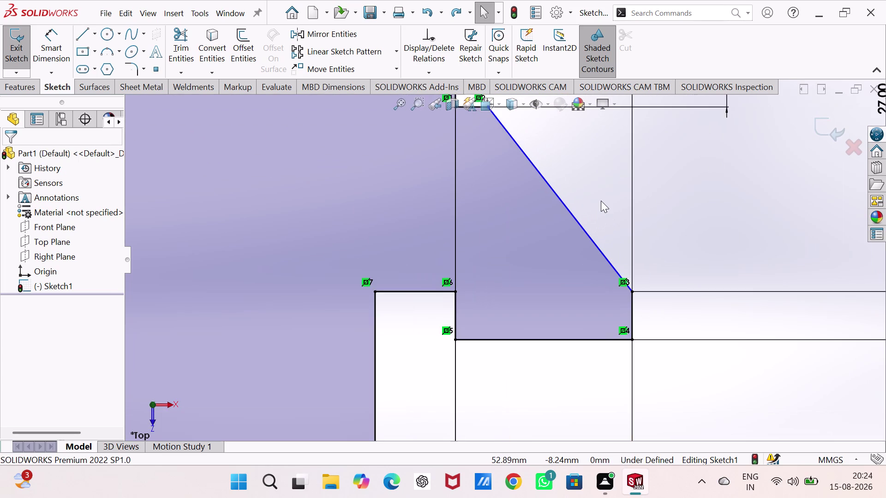
scroll(down, 3)
scroll(up, 3)
scroll(down, 3)
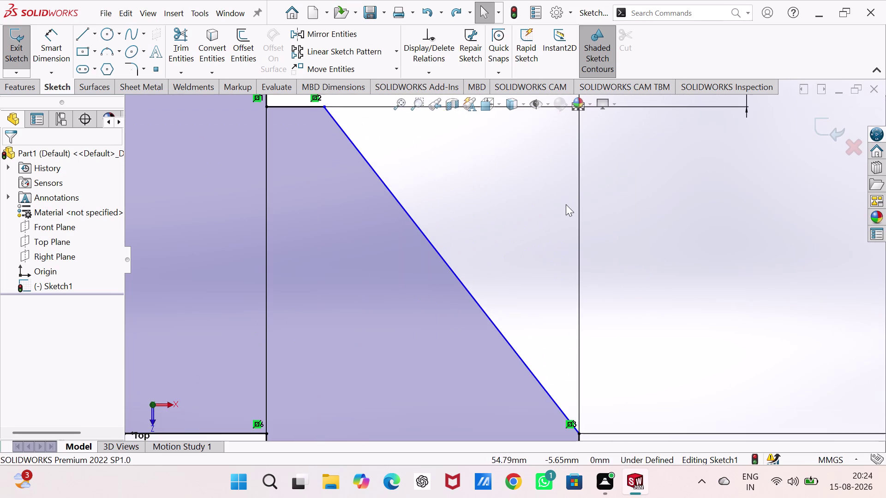
scroll(up, 3)
scroll(down, 3)
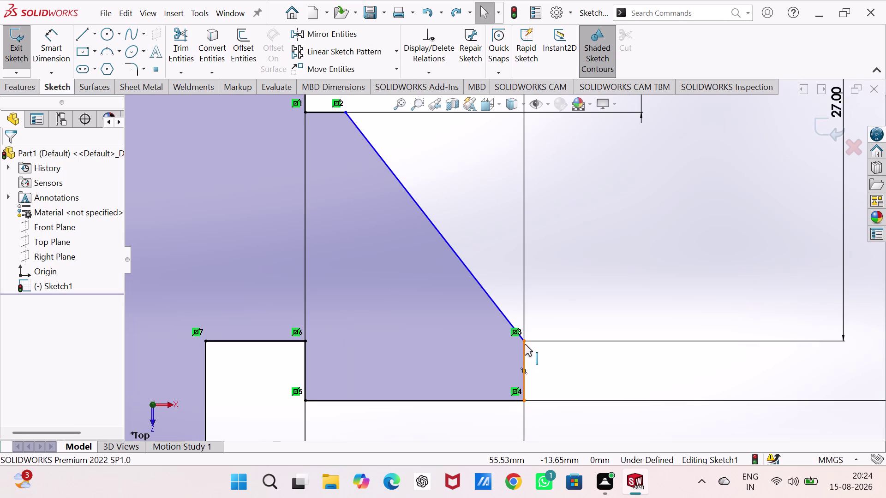
click(525, 343)
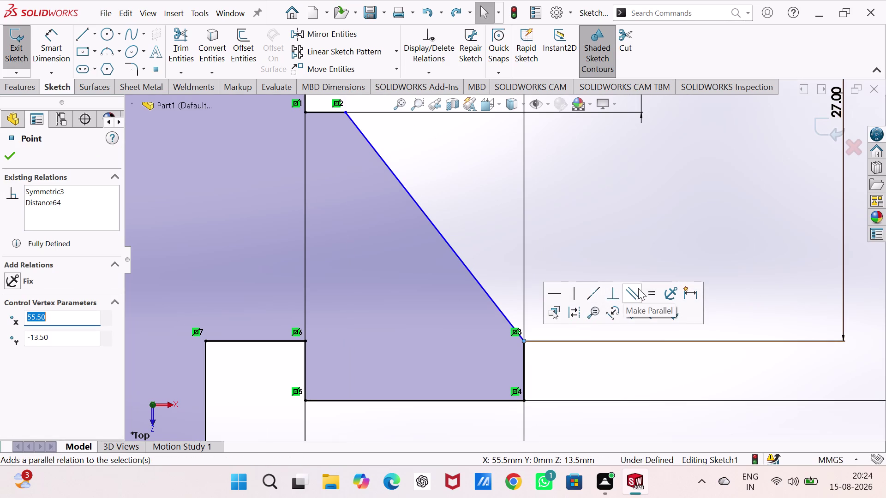
click(609, 298)
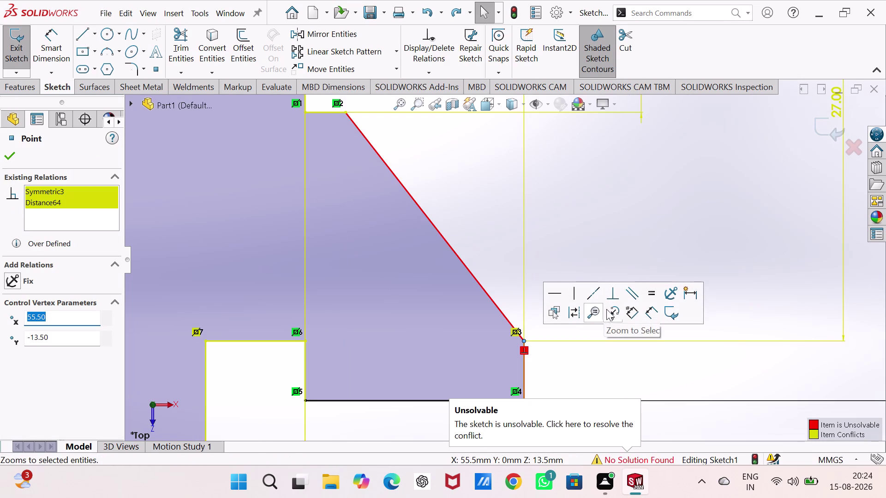
click(589, 247)
key(ctrl+z)
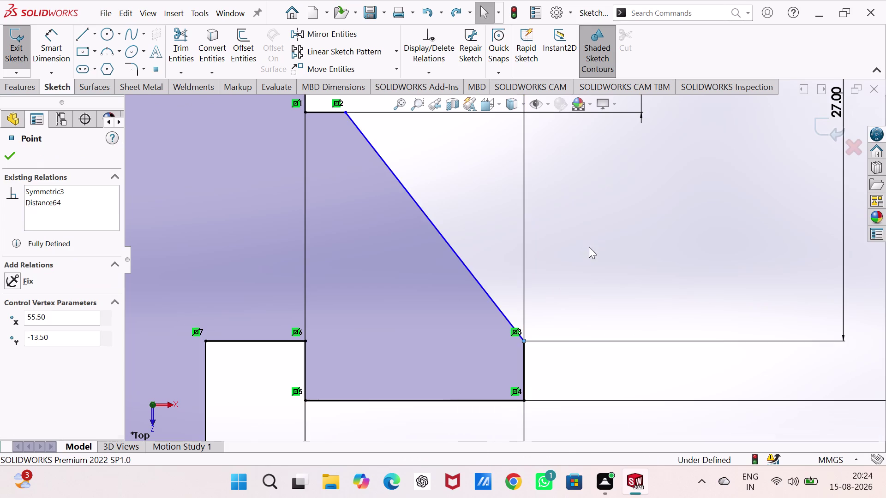
click(524, 341)
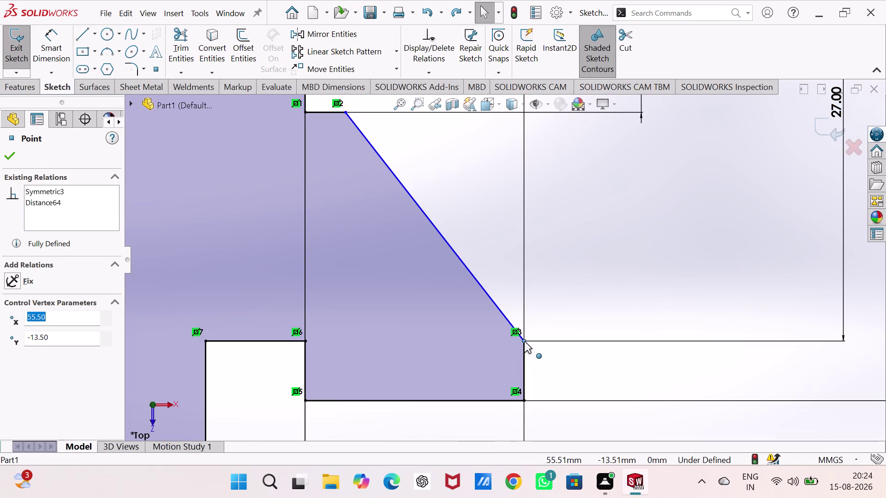
click(629, 287)
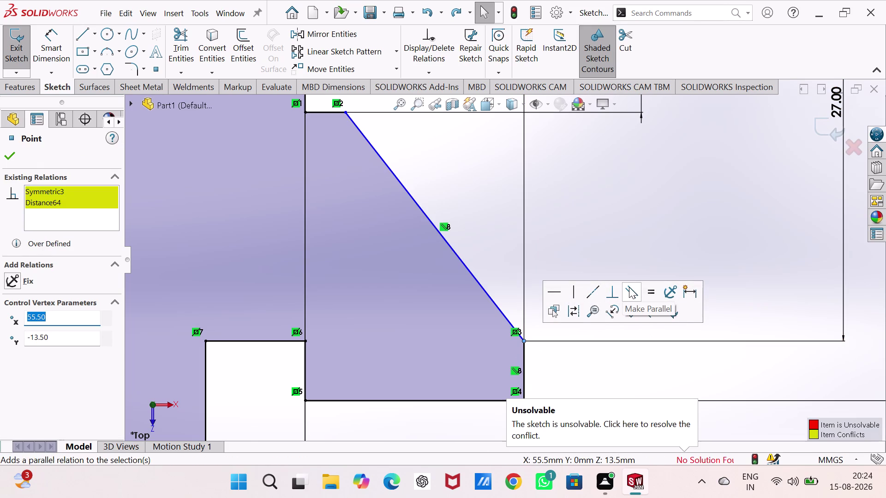
key(ctrl+z)
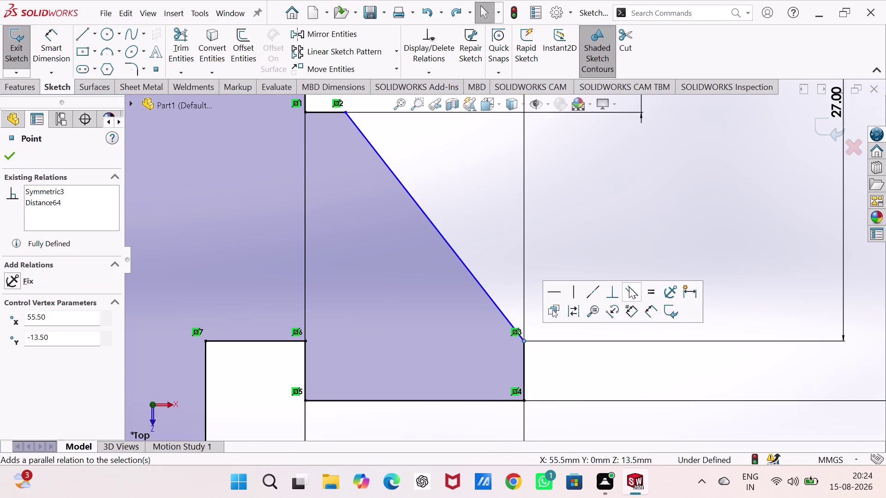
click(623, 229)
scroll(up, 3)
Zoom around the under-defined taper sketch and launch Smart Dimension with a mouse gesture.
scroll(up, 3)
scroll(down, 3)
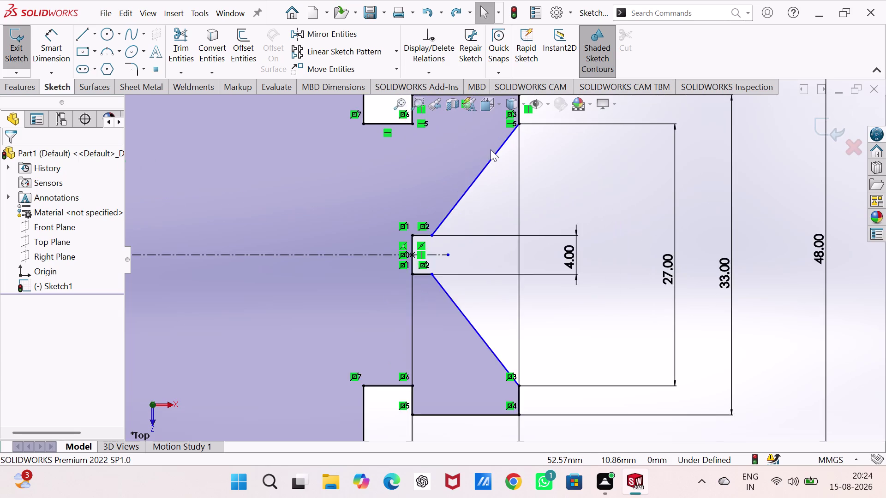
scroll(down, 3)
scroll(down, 3)
scroll(up, 3)
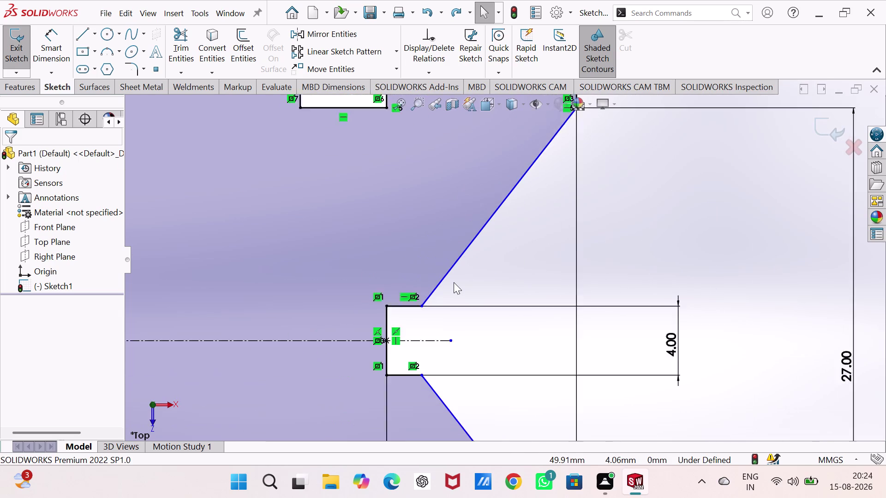
scroll(up, 3)
scroll(up, 3)
scroll(down, 3)
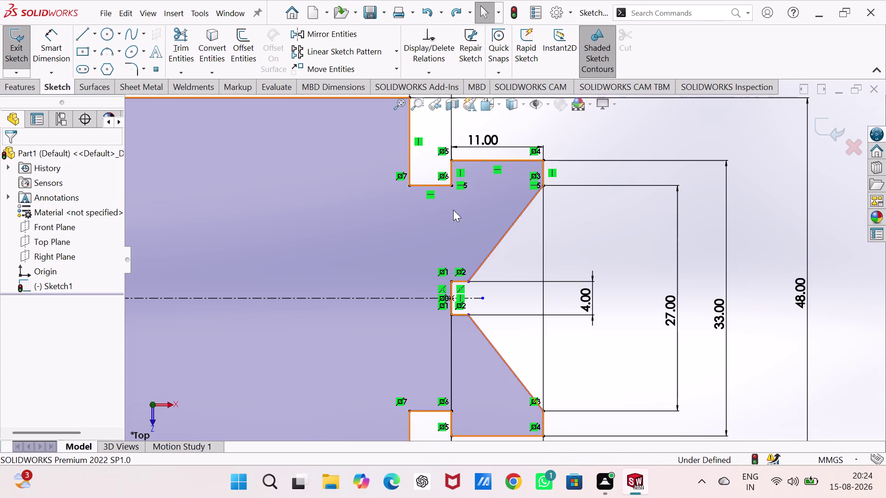
right_drag(612, 318, 617, 289)
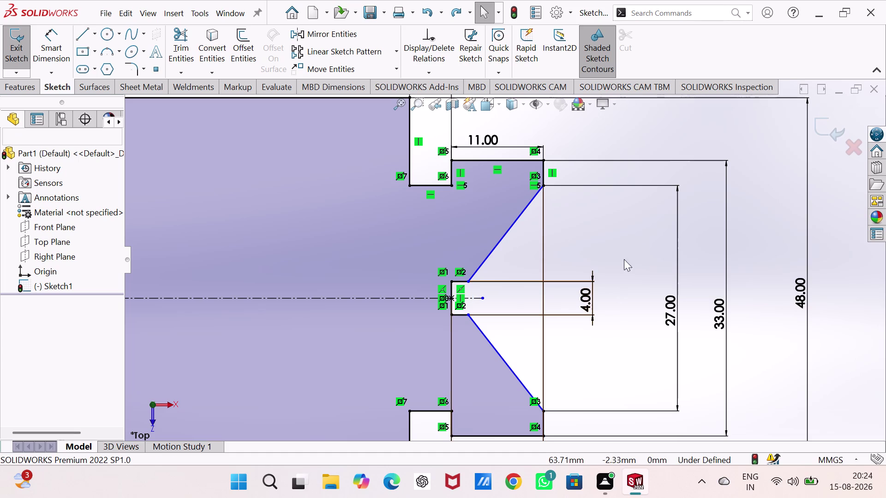
right_drag(618, 289, 633, 211)
Attempt dimensioning the short vertical notch edge, cancelling the unwanted picks.
click(408, 170)
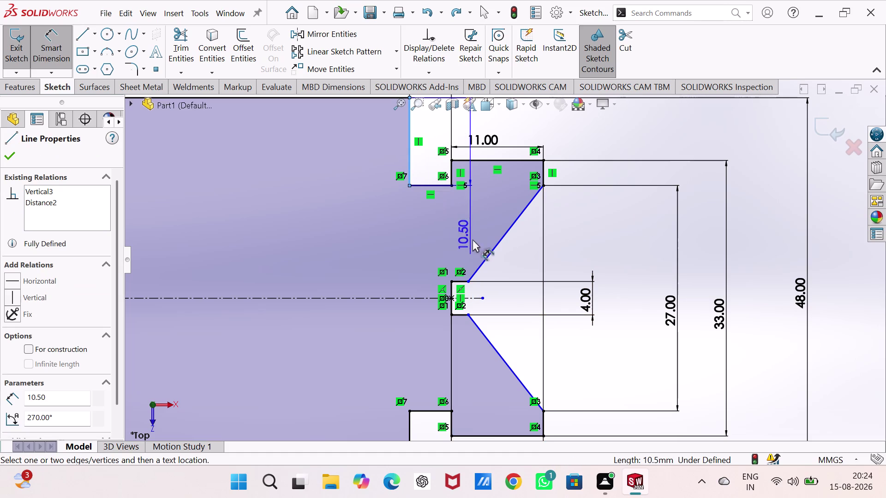
click(467, 281)
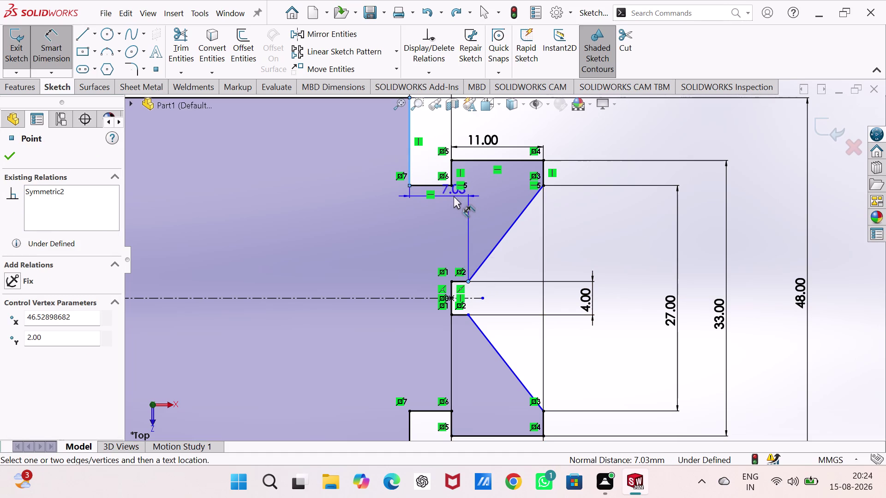
key(Escape)
key(Escape)
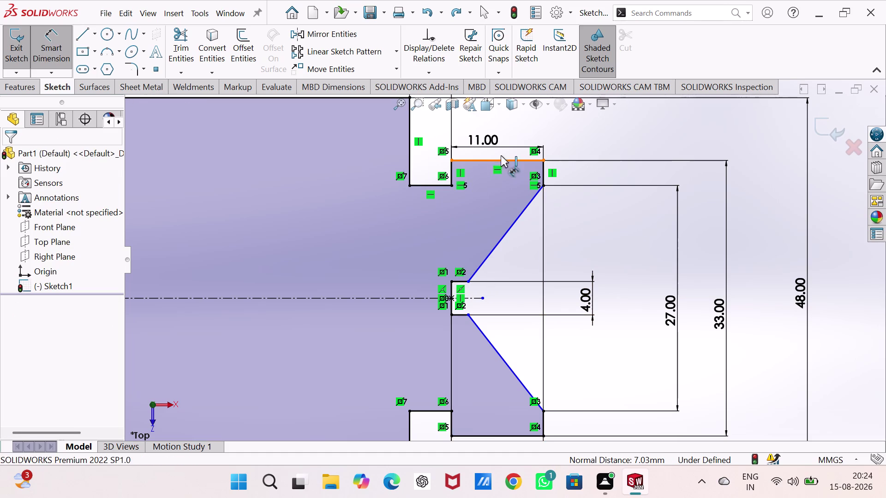
click(490, 138)
key(Delete)
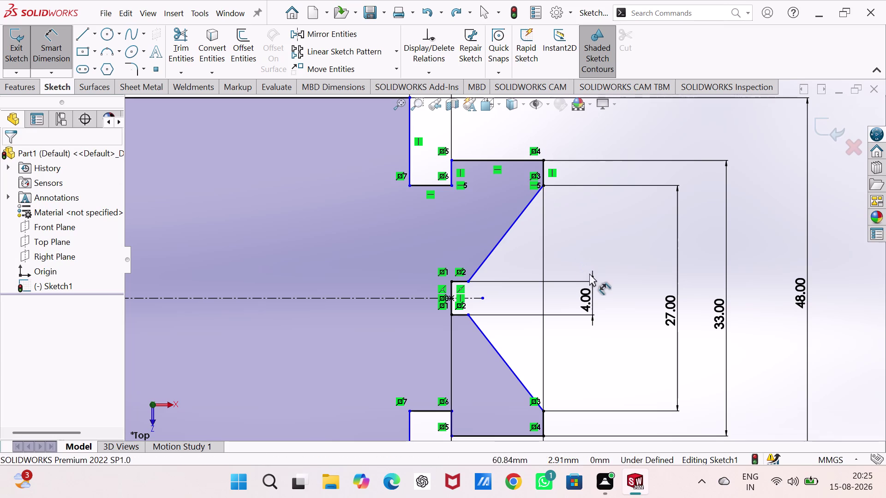
right_drag(601, 258, 601, 153)
right_drag(592, 244, 599, 167)
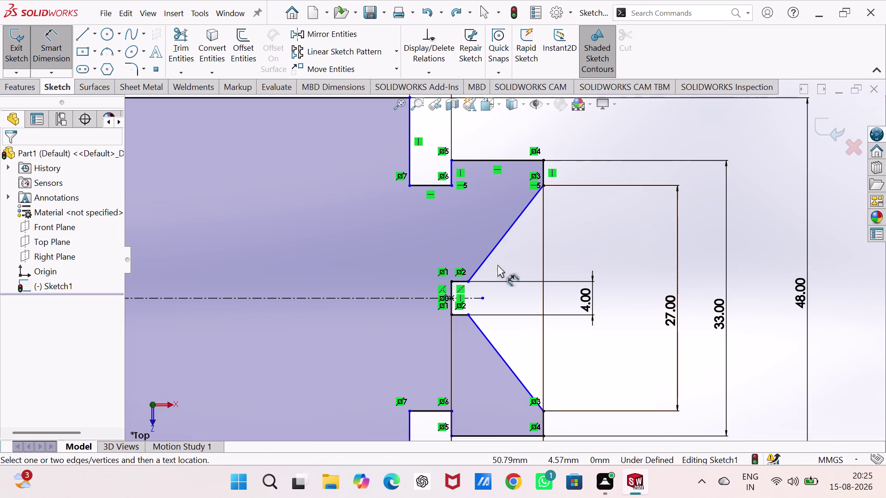
Place the 7.03 mm upper notch width dimension, try a value of 3, then back out.
click(408, 152)
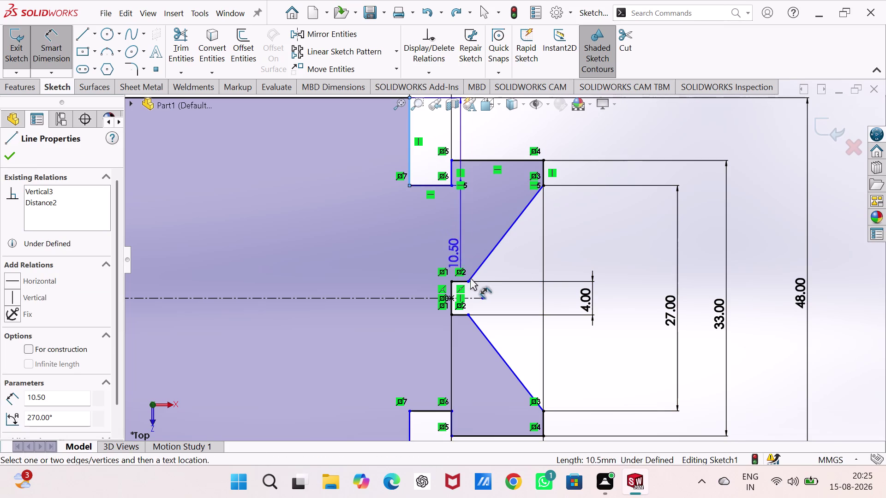
click(467, 280)
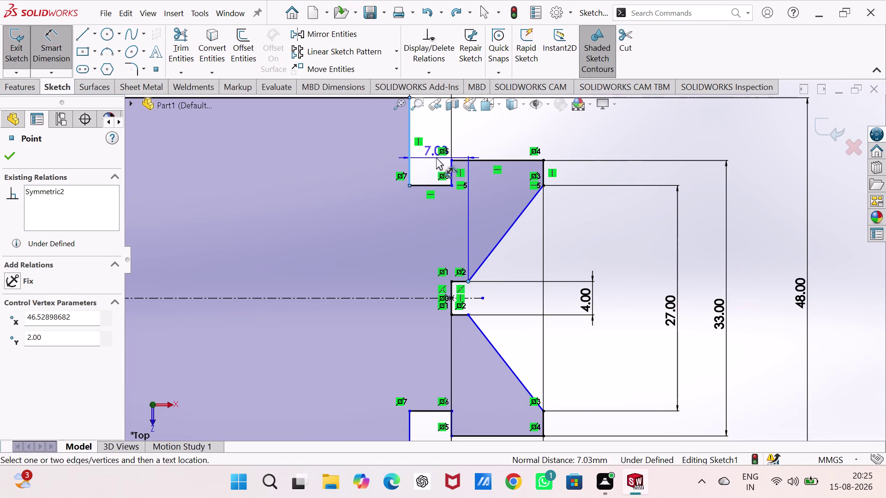
click(427, 161)
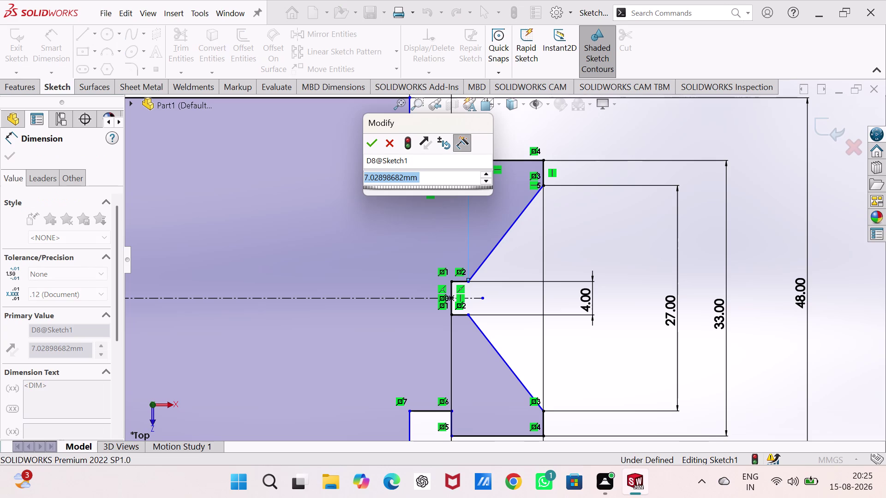
key(3)
key(Return)
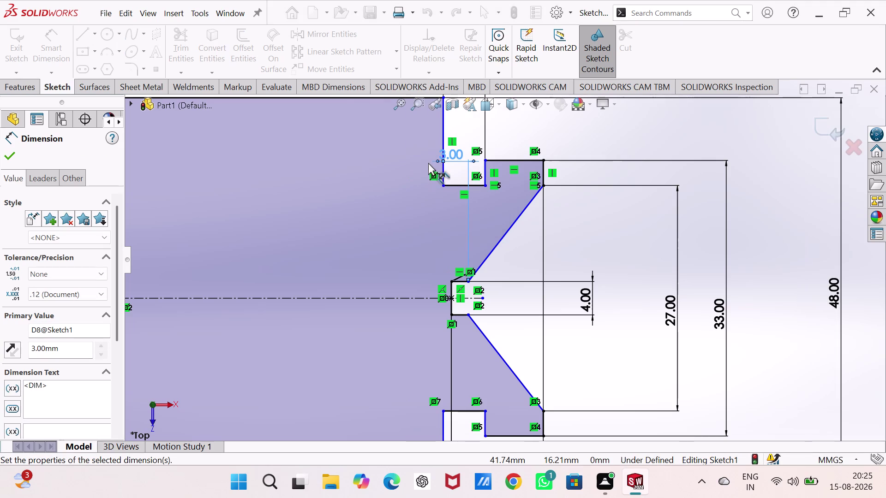
scroll(down, 3)
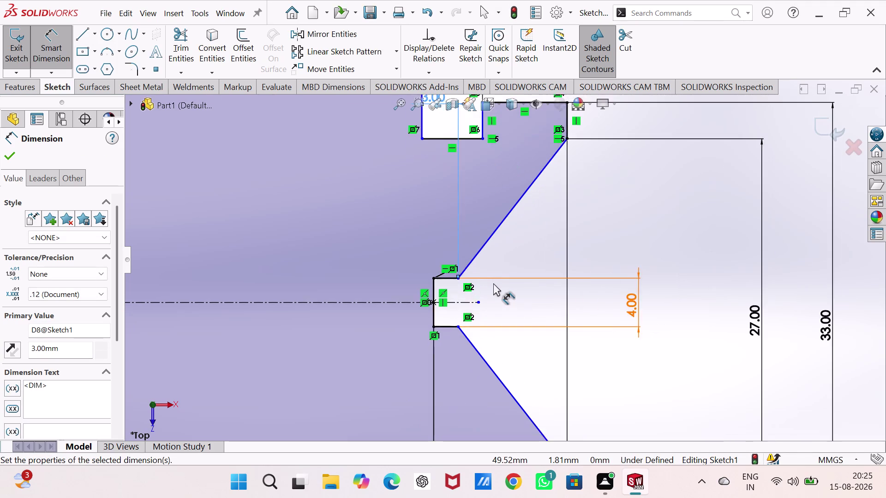
scroll(down, 3)
scroll(down, 3)
scroll(up, 3)
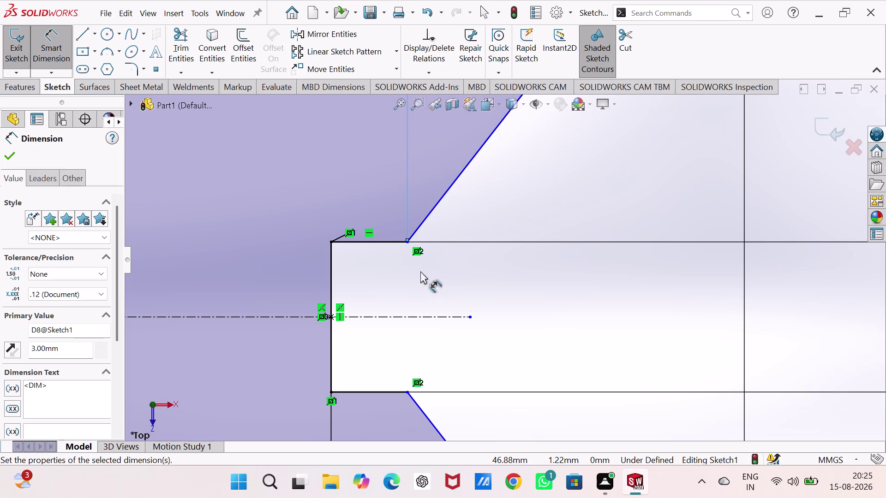
key(ctrl+z)
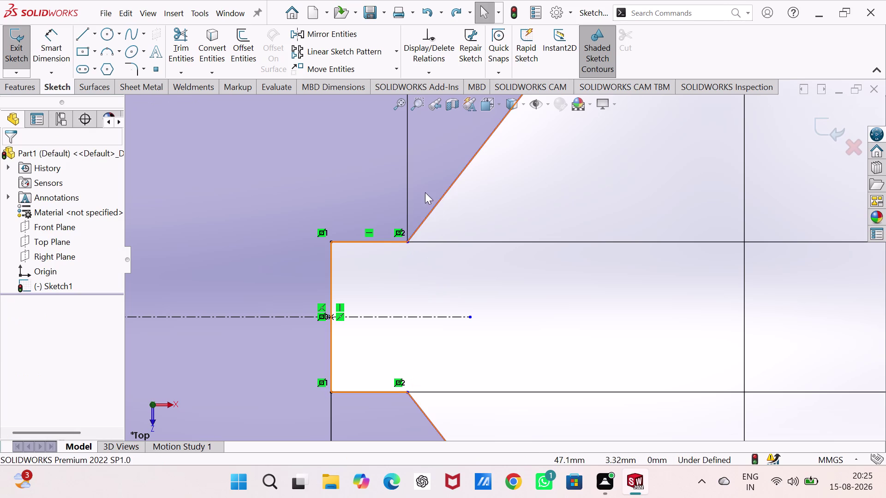
scroll(up, 3)
scroll(down, 3)
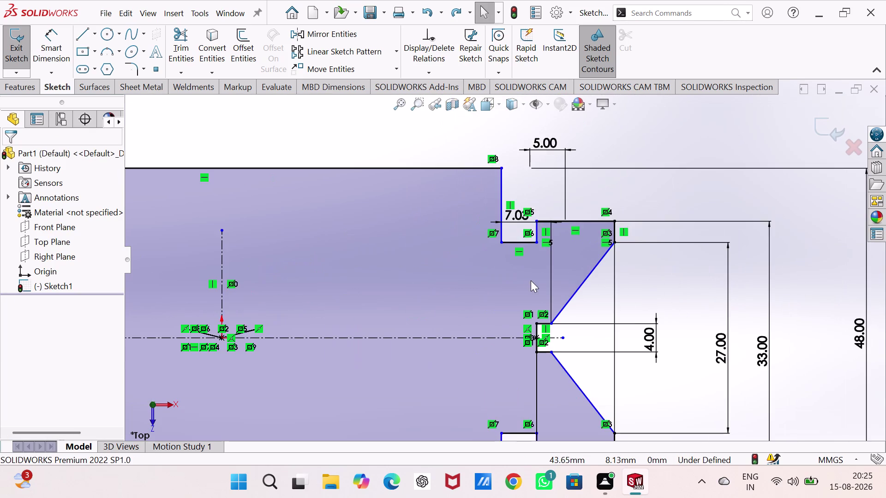
scroll(down, 3)
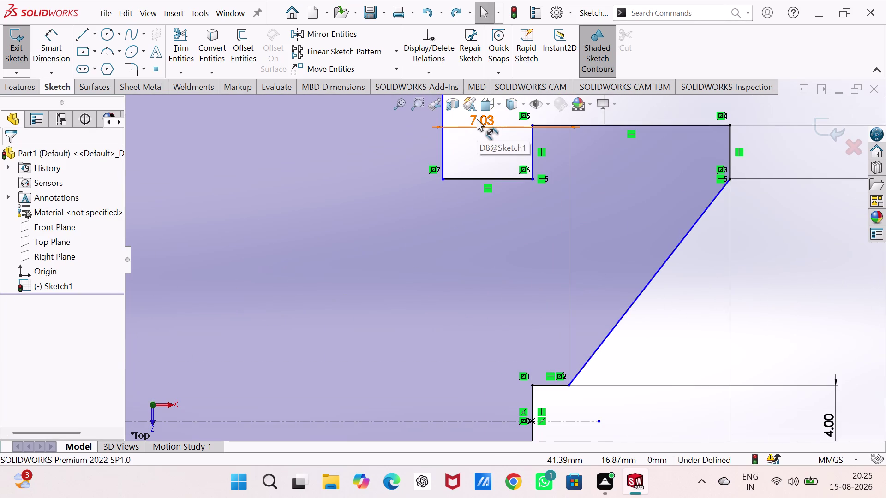
Change the D8 upper notch width dimension from 7.03 mm to 3 mm.
click(477, 119)
double_click(476, 119)
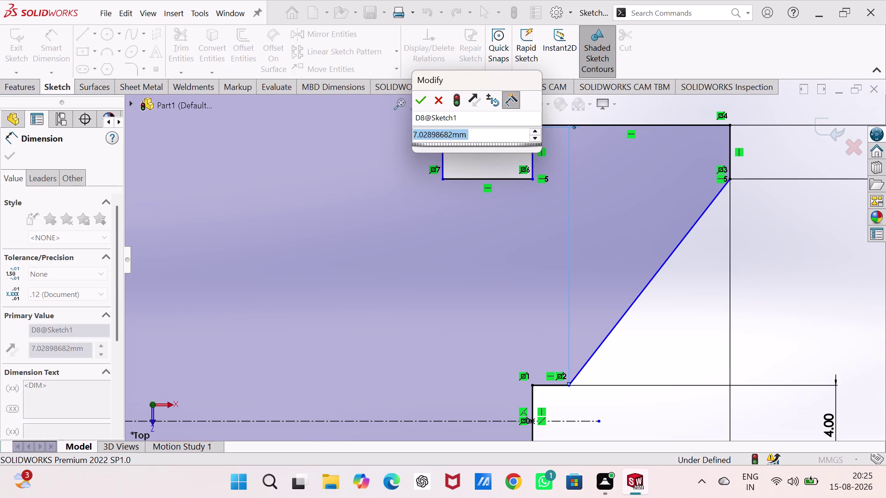
key(3)
key(Return)
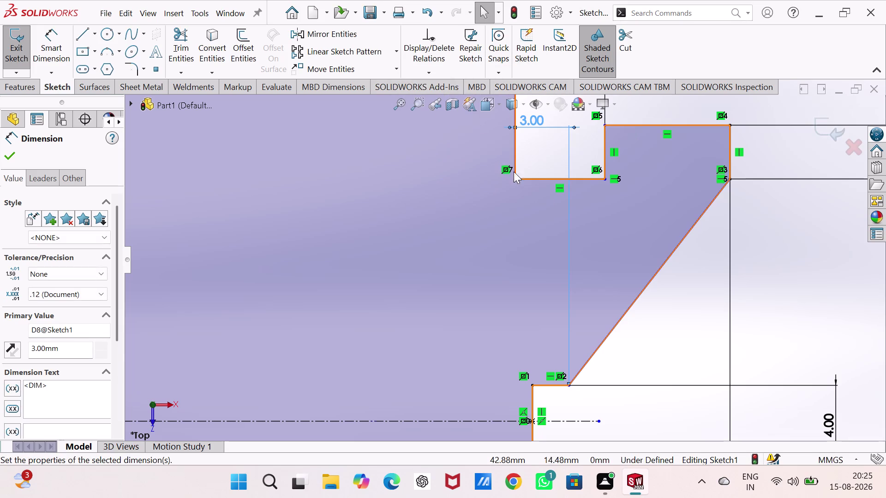
scroll(up, 3)
scroll(down, 3)
scroll(up, 3)
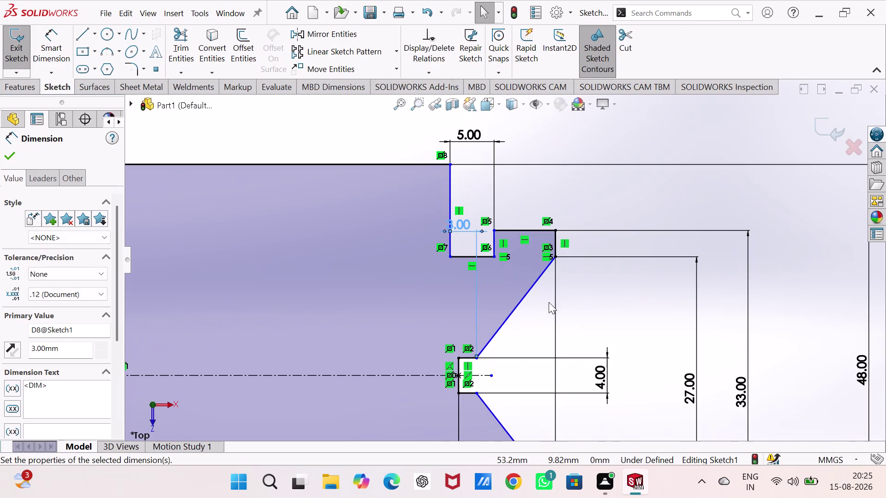
scroll(down, 3)
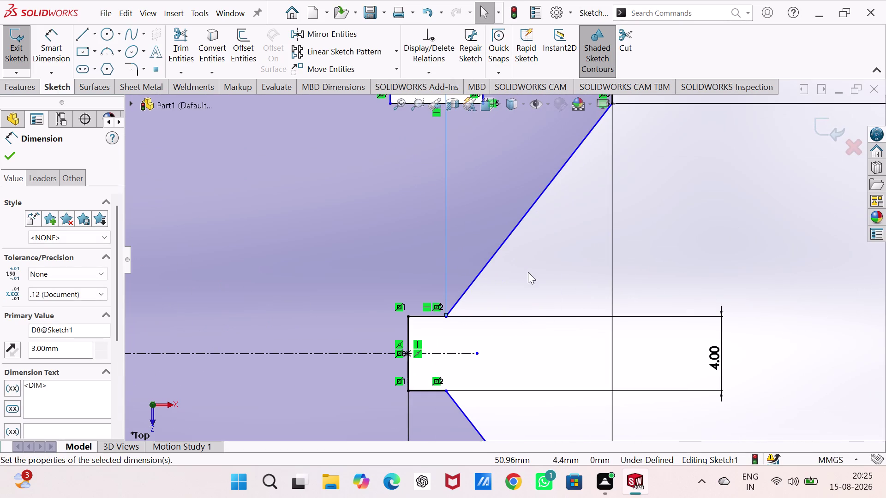
right_drag(534, 265, 577, 178)
Add the 104.09° angle dimension between the upper and lower taper lines.
click(536, 205)
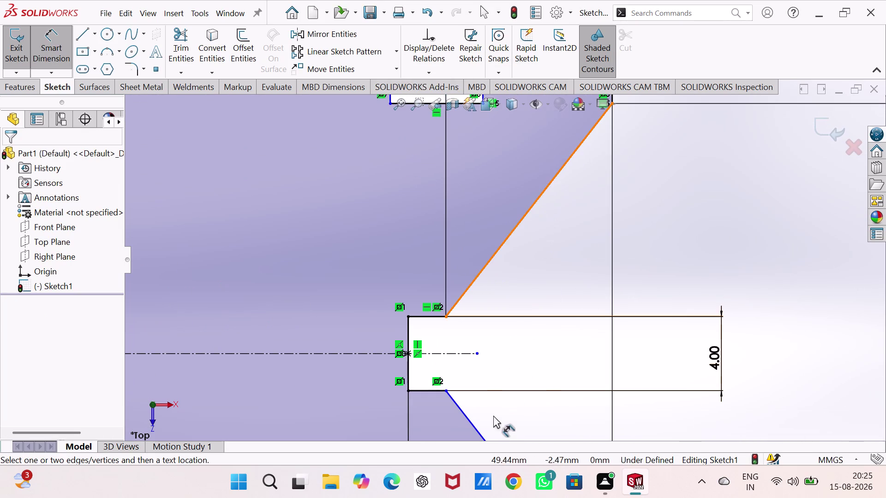
click(470, 422)
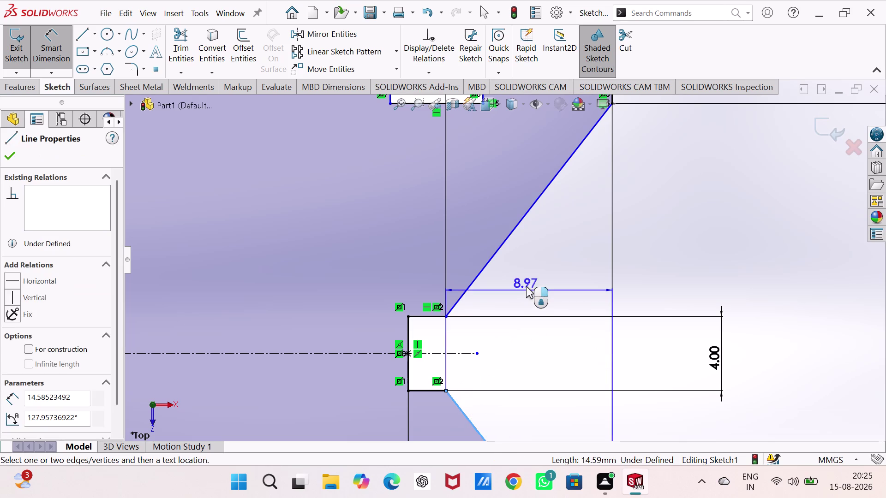
click(500, 249)
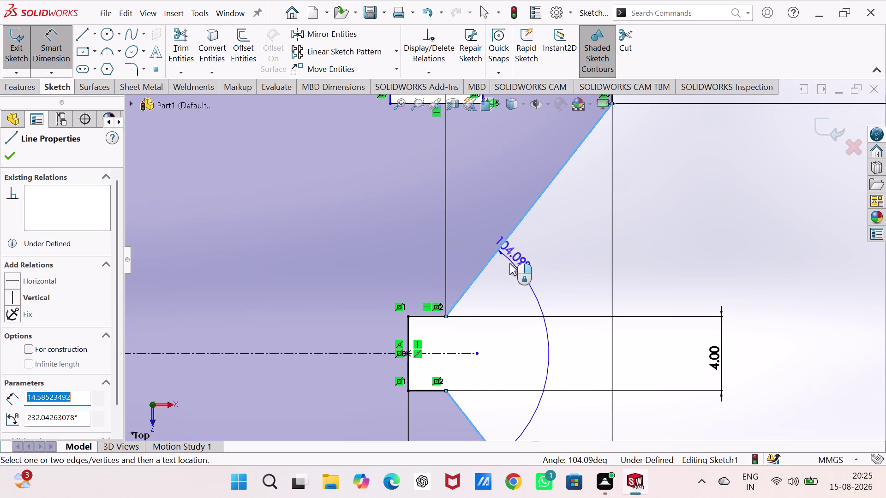
click(516, 291)
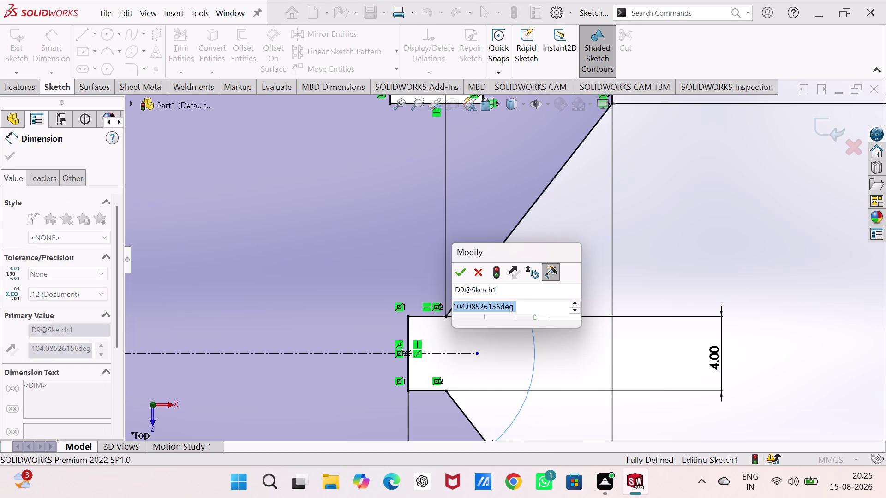
text(90)
key(Return)
Exit dimensioning and zoom to fit the now fully defined sketch.
scroll(up, 3)
scroll(up, 3)
scroll(down, 3)
scroll(down, 3)
scroll(up, 3)
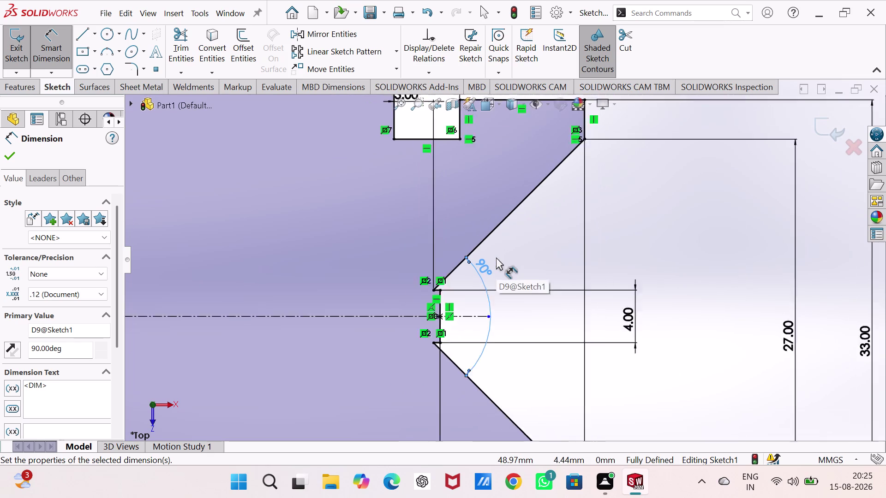
scroll(up, 3)
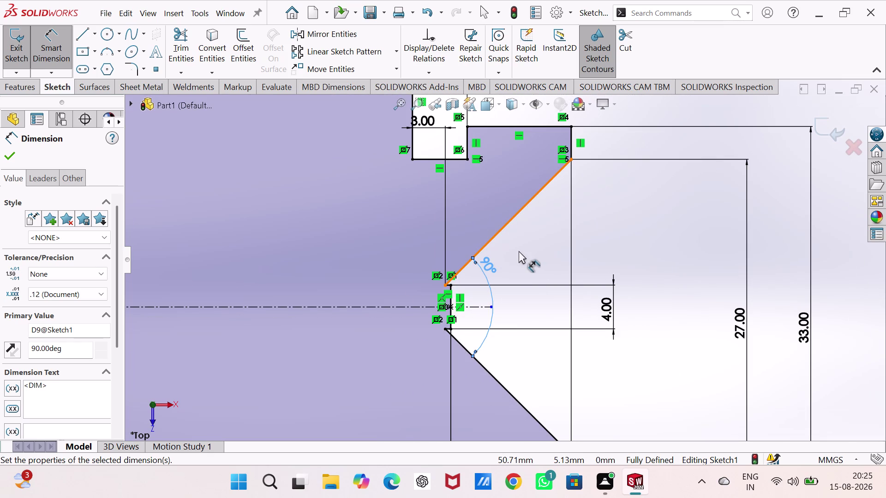
key(ctrl+z)
scroll(up, 3)
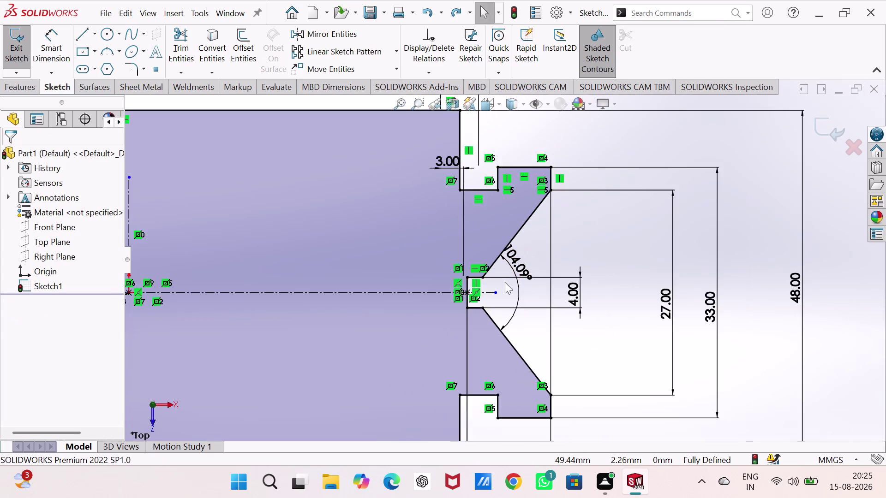
scroll(up, 3)
scroll(up, 3)
scroll(down, 3)
scroll(up, 3)
scroll(down, 3)
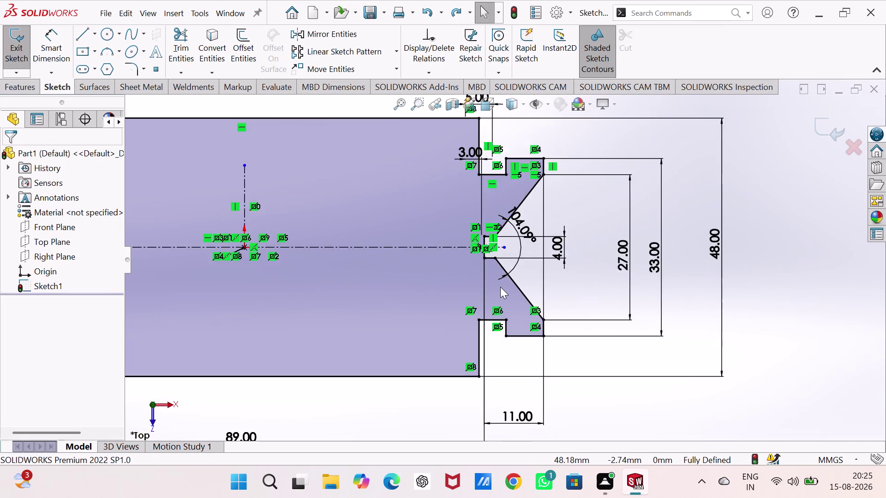
scroll(down, 3)
scroll(up, 3)
scroll(up, 3)
scroll(up, 3)
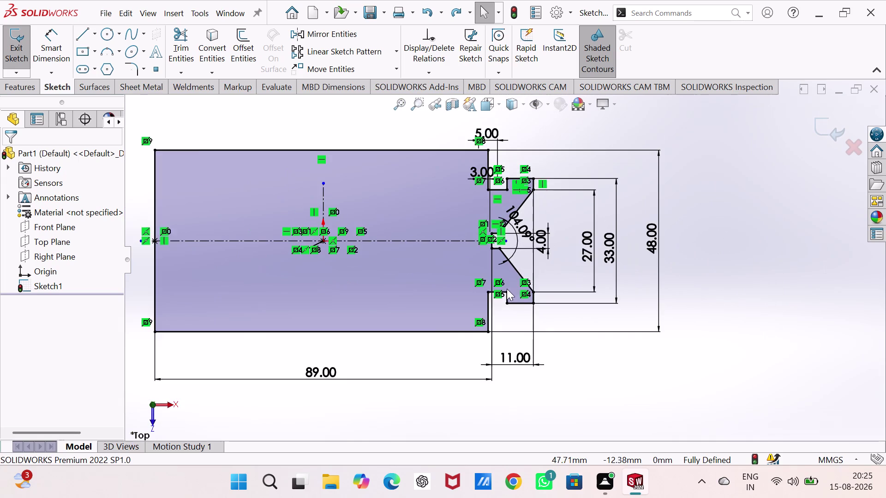
scroll(up, 3)
scroll(down, 3)
scroll(up, 3)
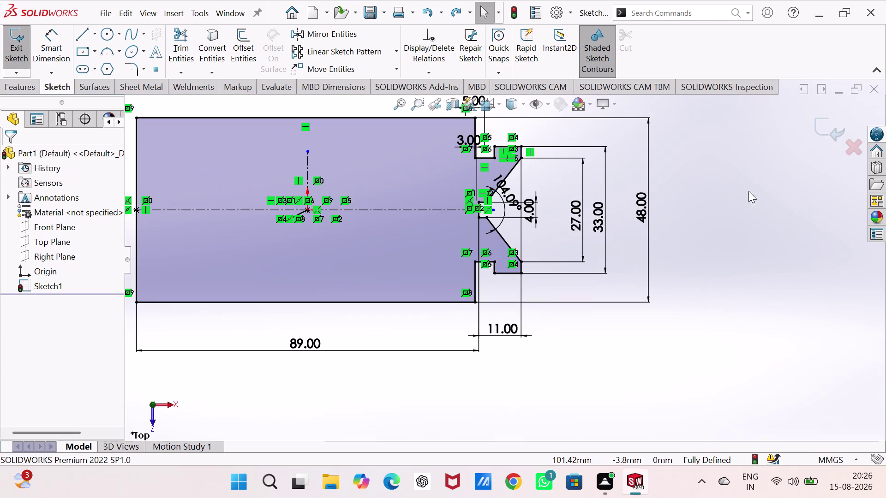
Extrude the profile 19 mm with Mid Plane in isometric view, then select the top face.
click(815, 129)
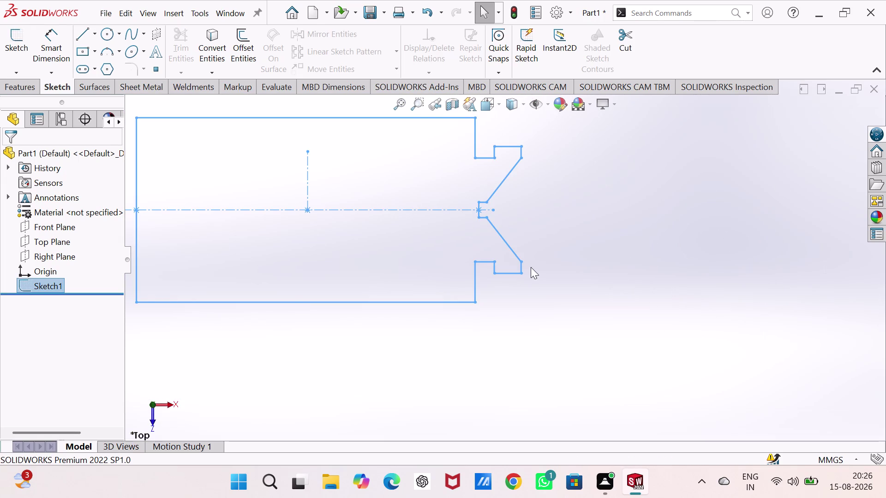
key(ctrl+7)
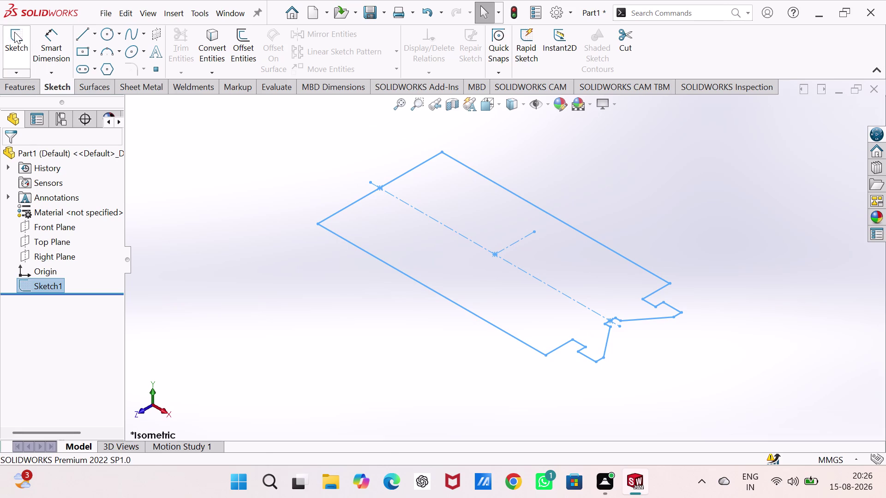
click(16, 85)
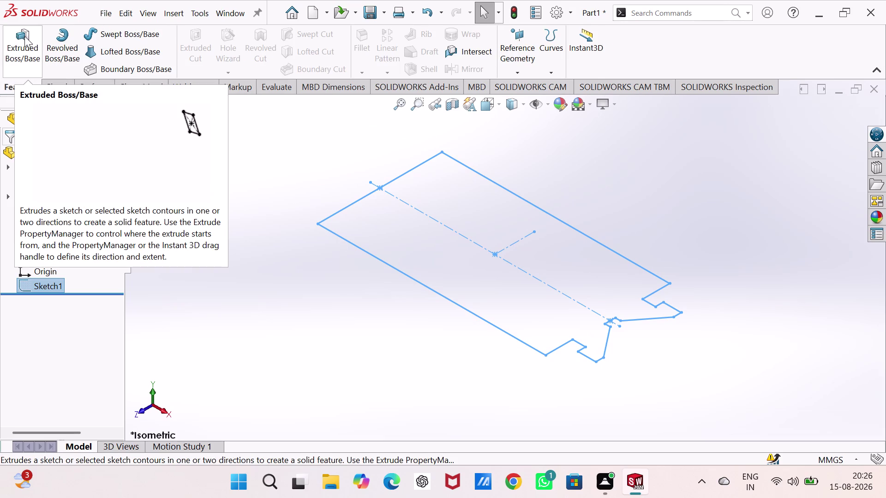
click(25, 36)
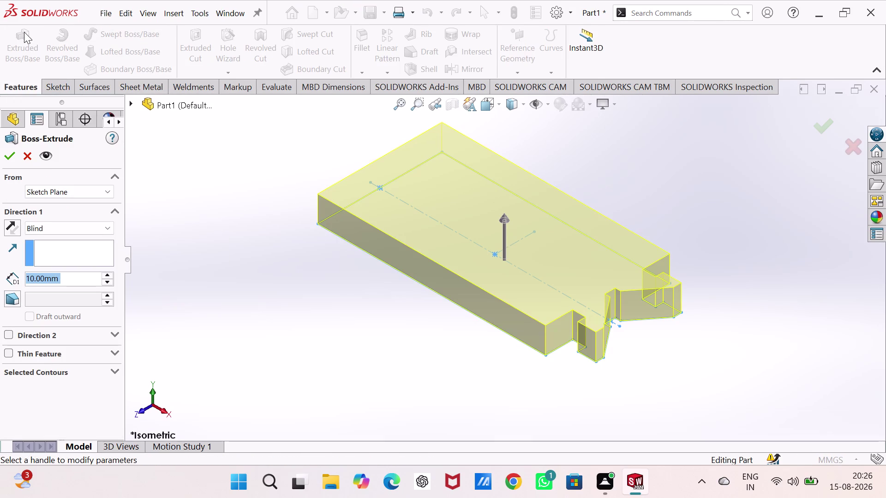
text(1)
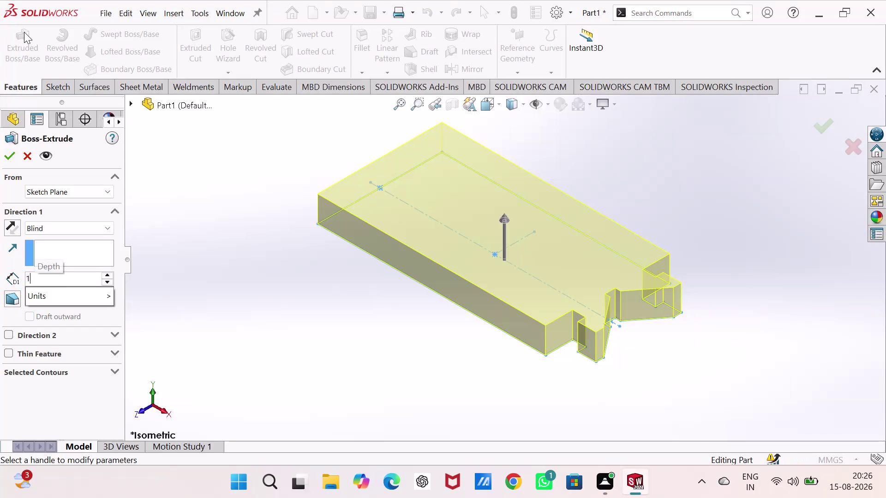
text(9)
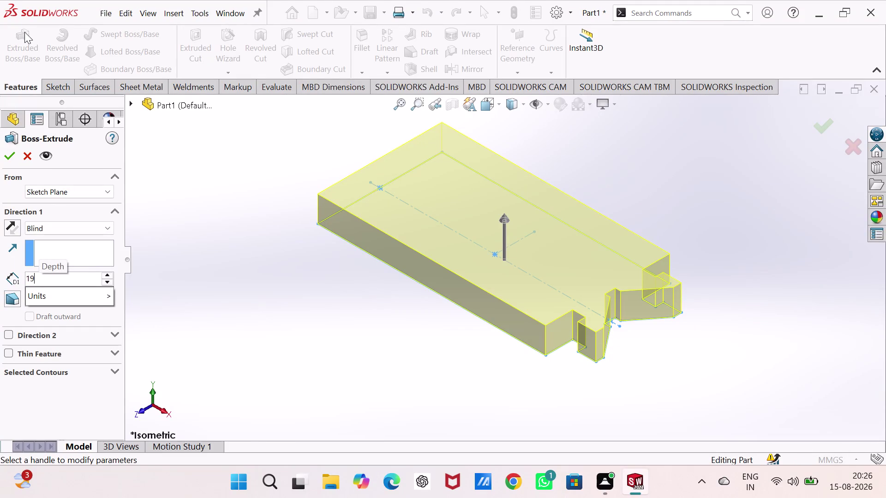
click(107, 227)
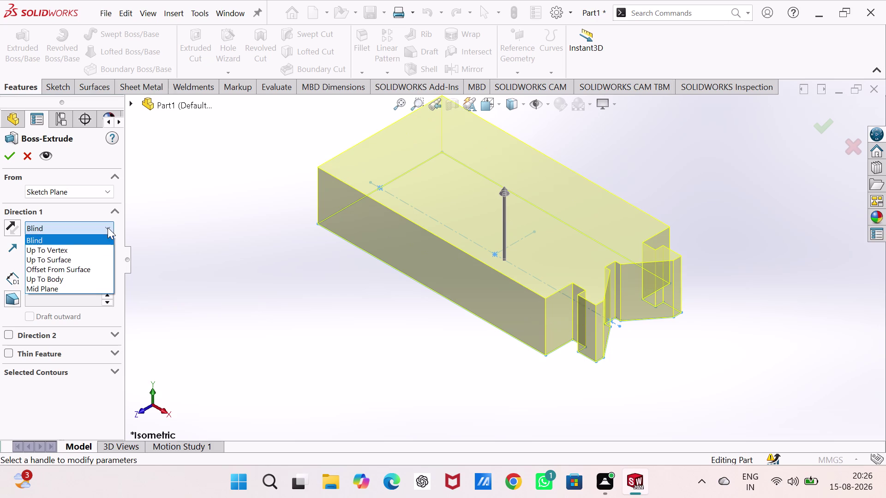
click(90, 288)
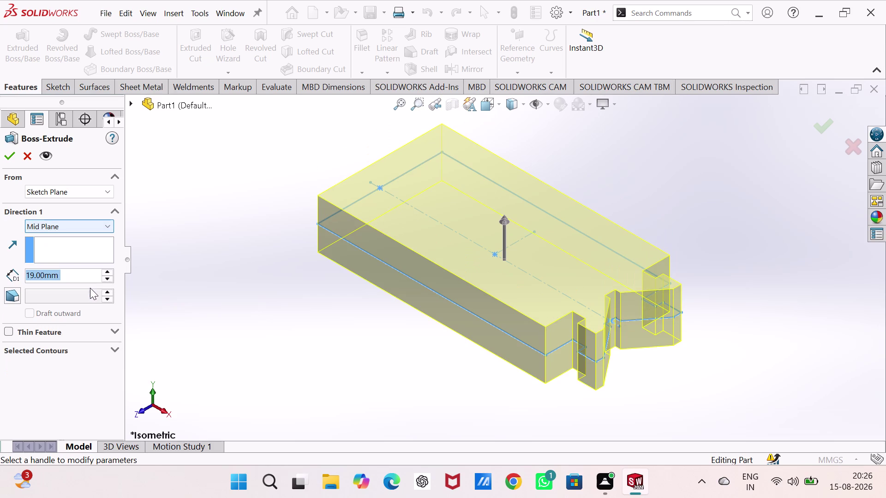
click(10, 153)
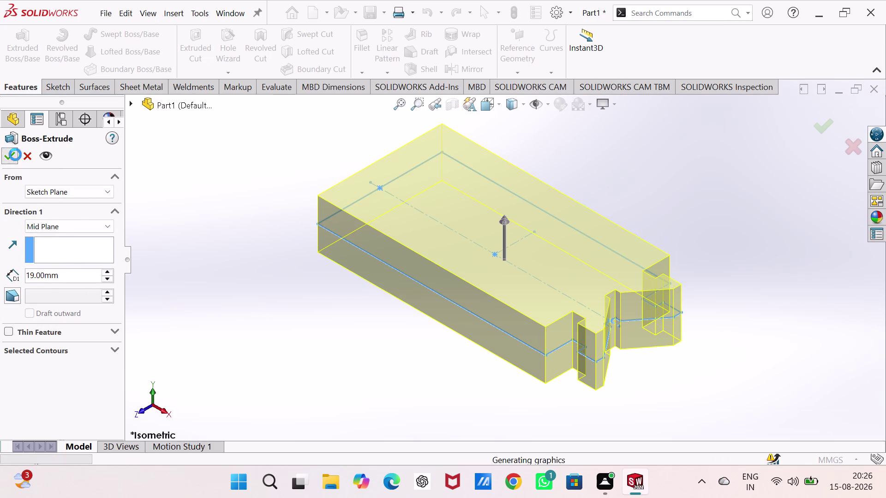
click(331, 274)
click(520, 253)
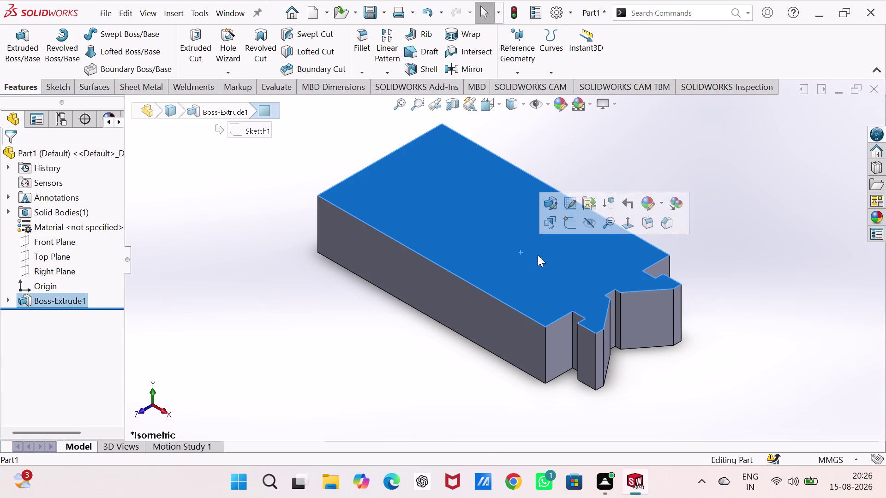
click(570, 220)
Start a top-face sketch and draw a vertical straight slot near the V-shaped end.
click(742, 172)
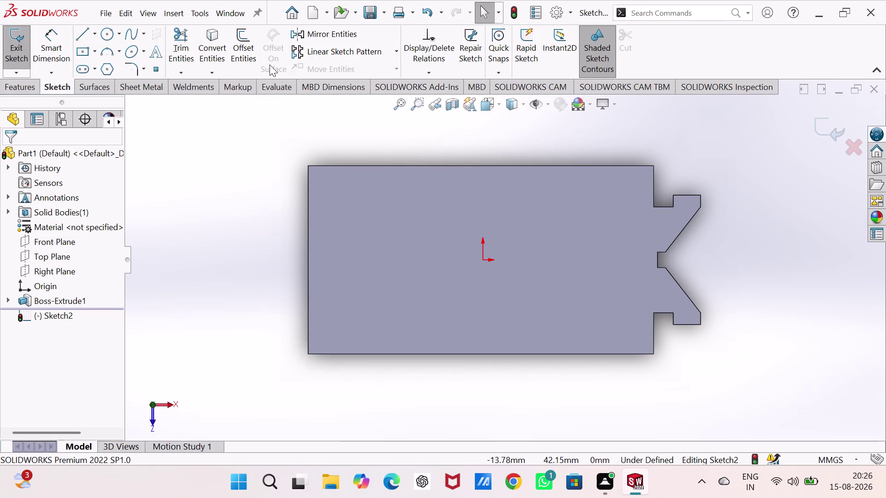
click(84, 65)
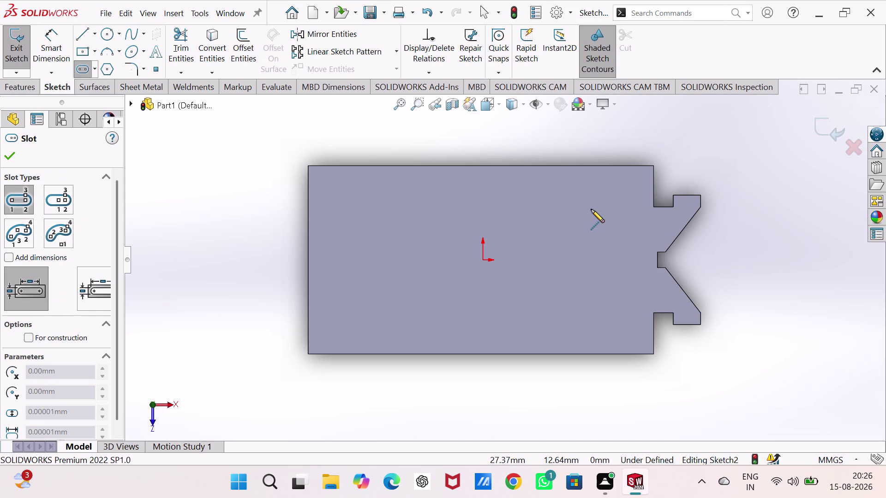
click(591, 209)
click(588, 293)
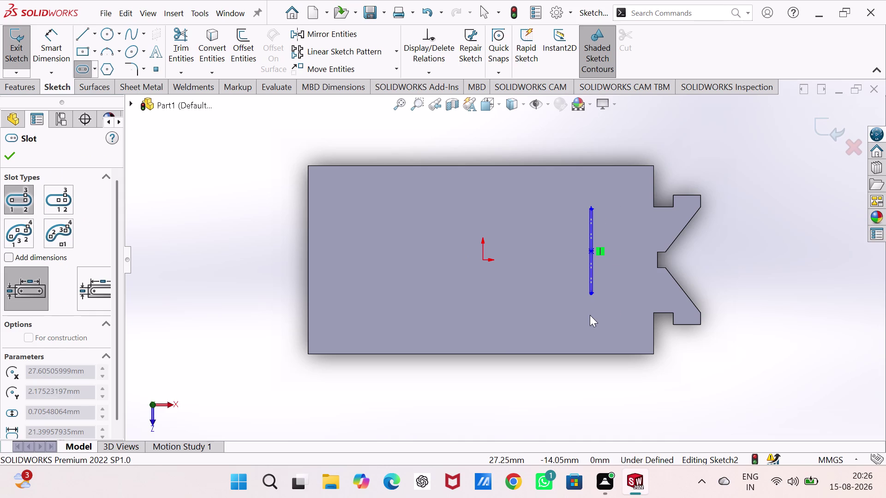
click(613, 297)
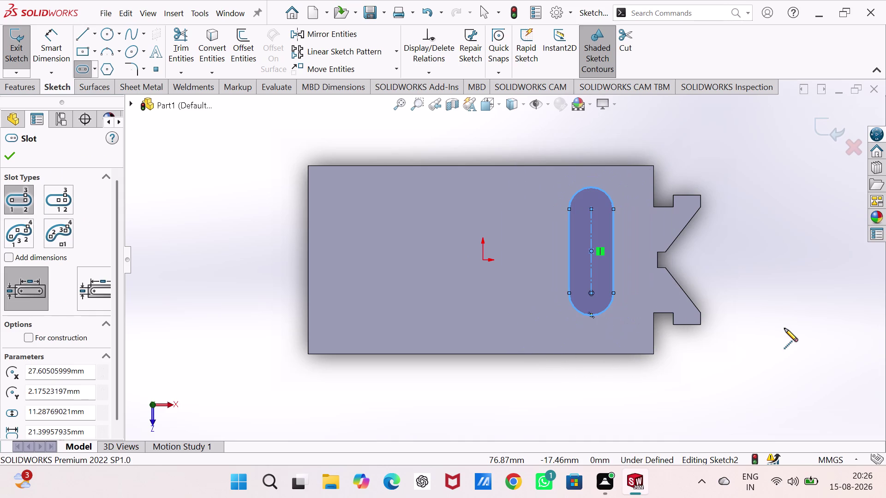
Draw a horizontal construction centreline from the origin past the V-shaped end.
right_drag(783, 325, 786, 217)
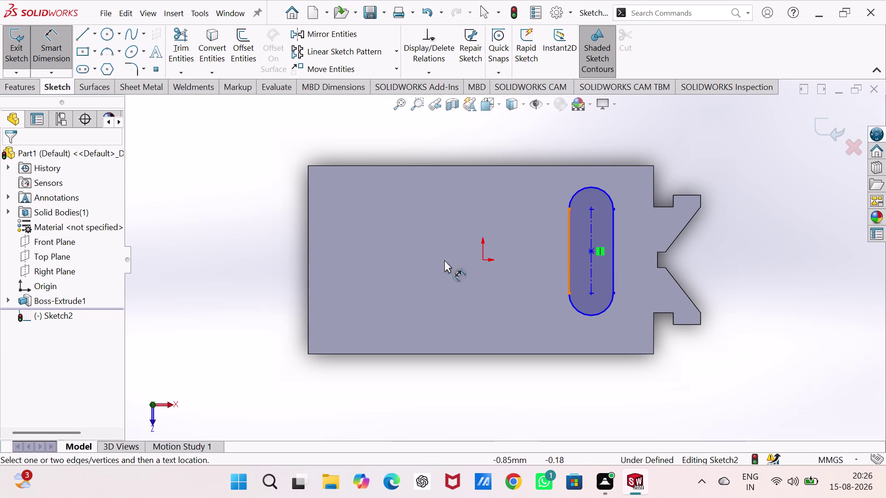
click(93, 35)
click(88, 73)
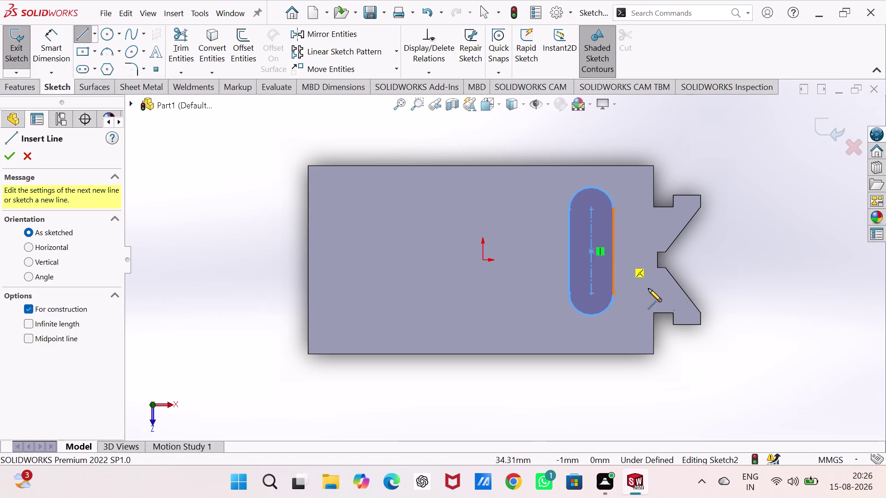
click(481, 260)
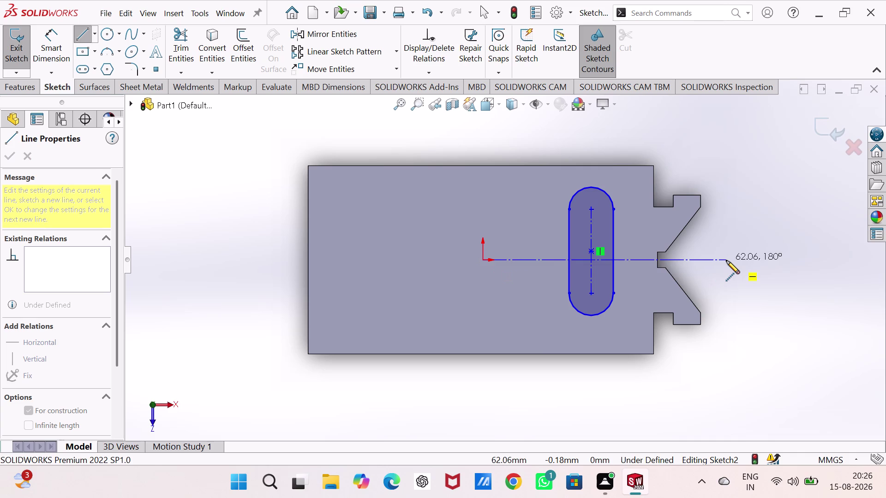
click(726, 261)
key(Escape)
key(Escape)
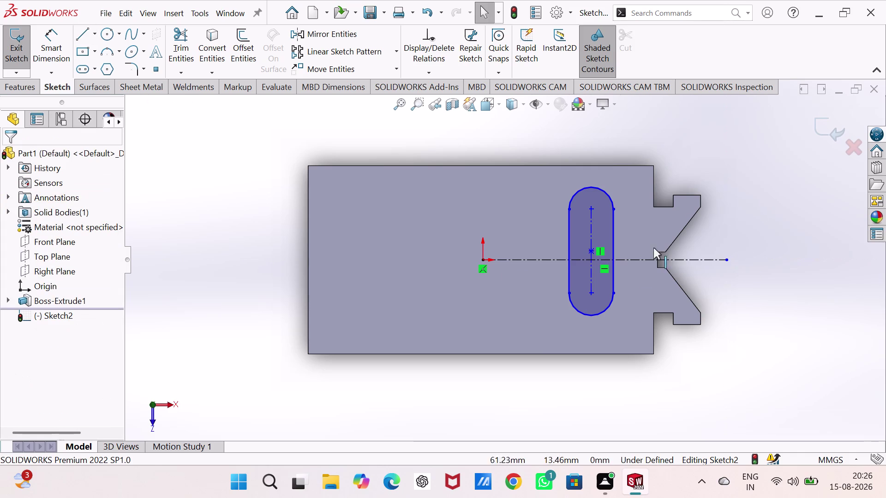
Make the slot centre point coincident with the horizontal centreline.
click(590, 250)
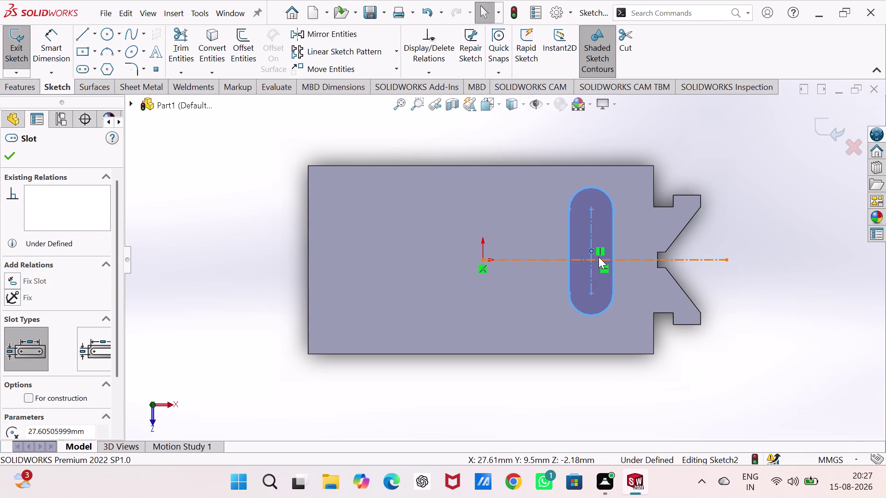
click(599, 257)
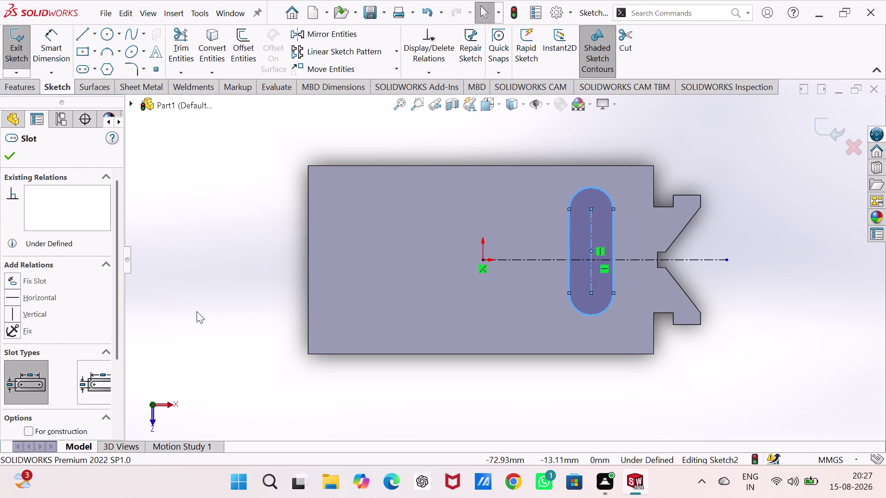
click(209, 283)
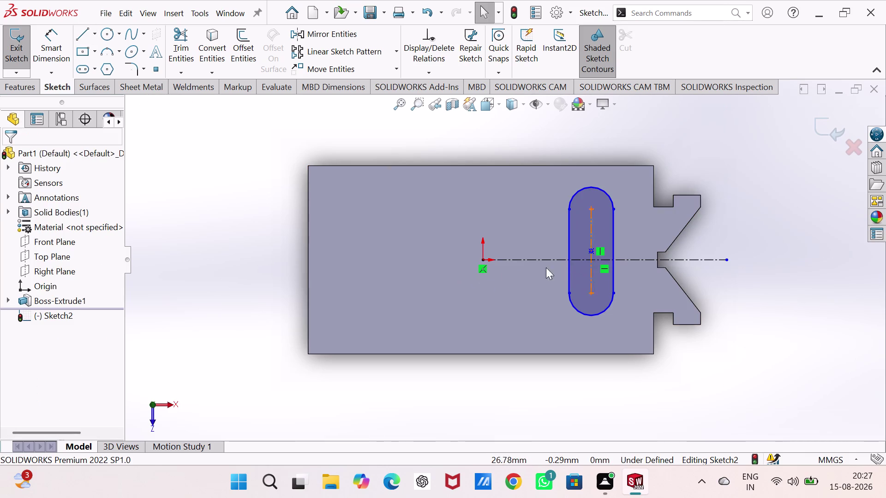
click(526, 261)
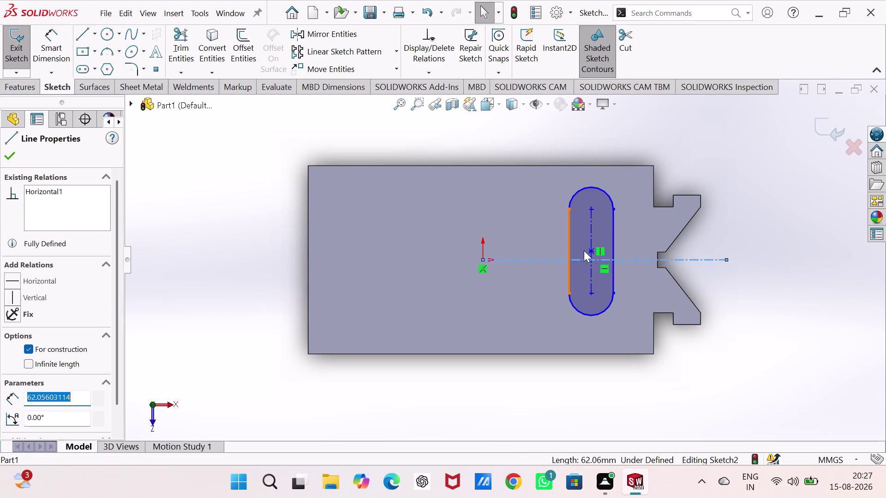
click(589, 251)
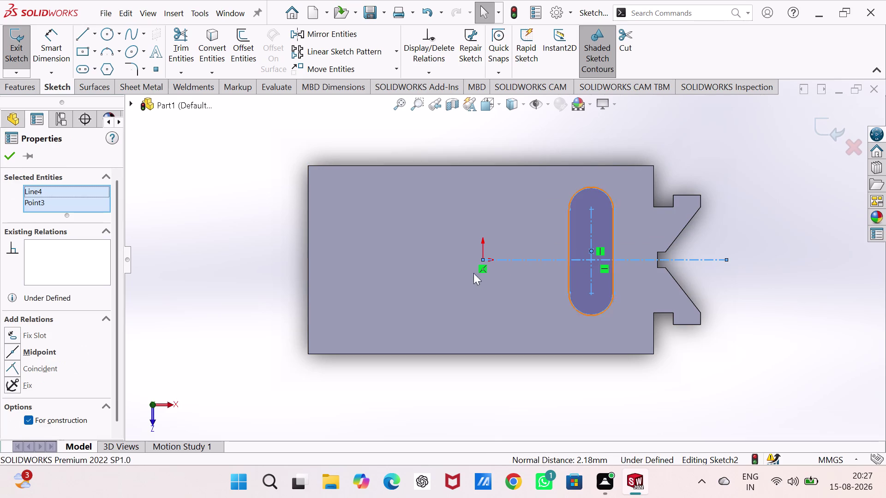
click(49, 366)
click(152, 269)
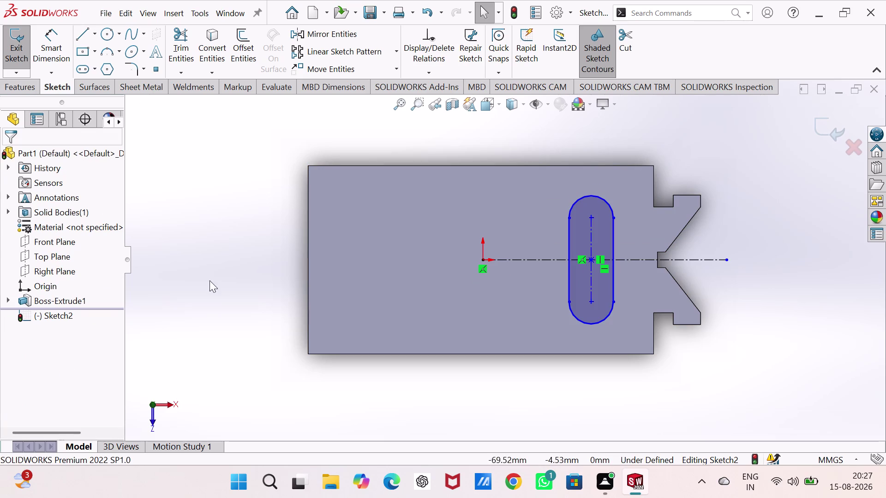
right_drag(208, 284, 218, 146)
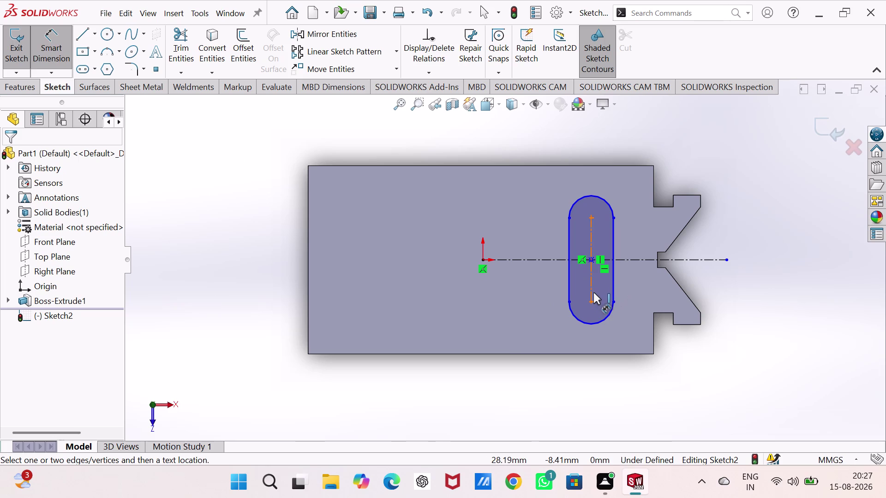
Dimension the slot with 25 mm between centres and a 9 mm end radius.
click(593, 292)
click(748, 256)
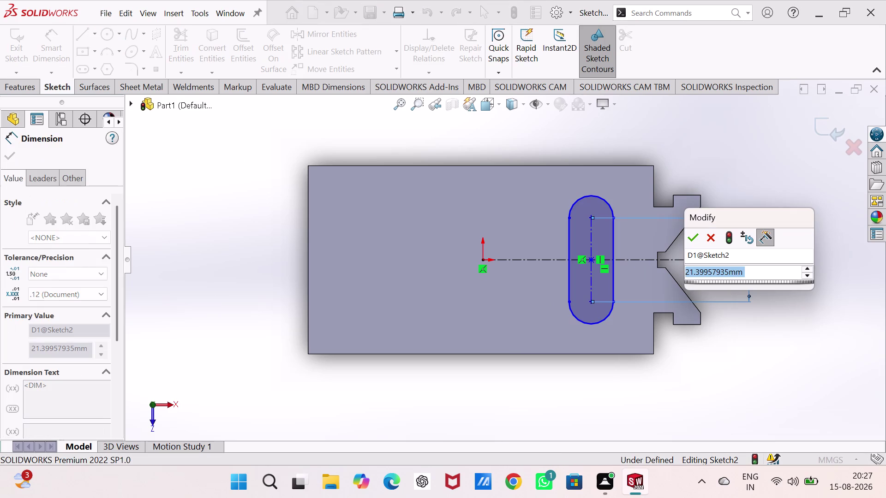
key(2)
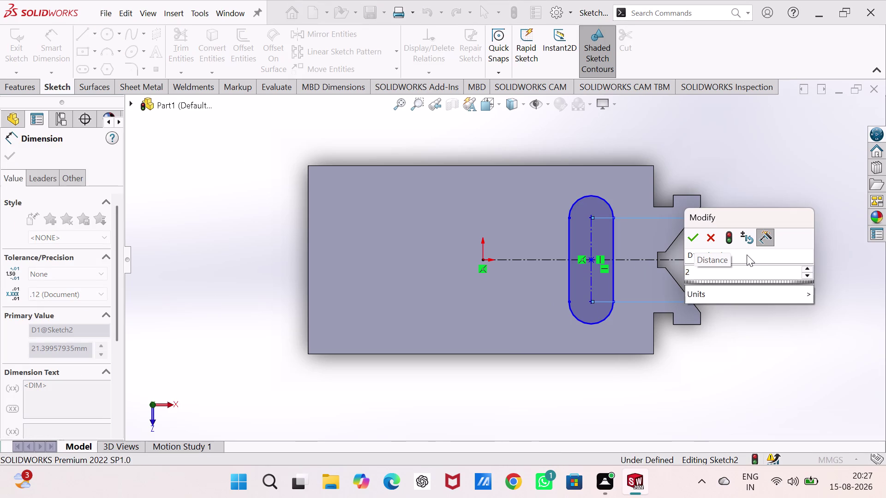
key(5)
key(Return)
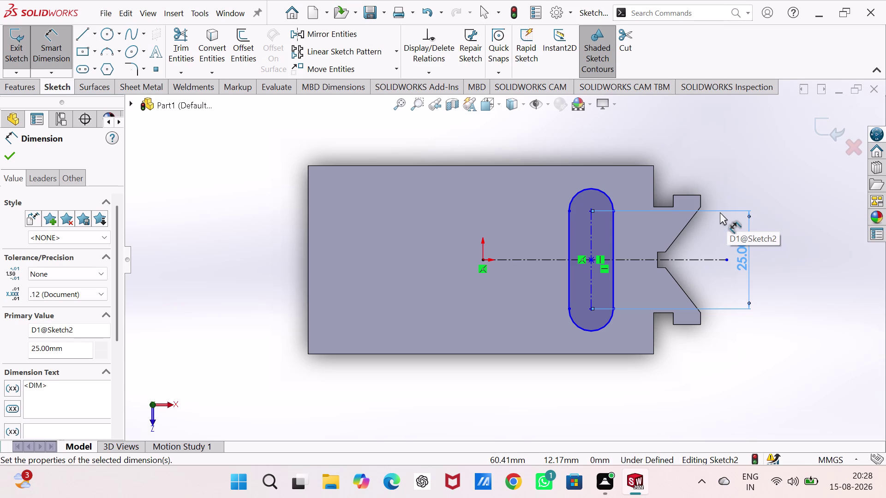
click(590, 189)
click(610, 136)
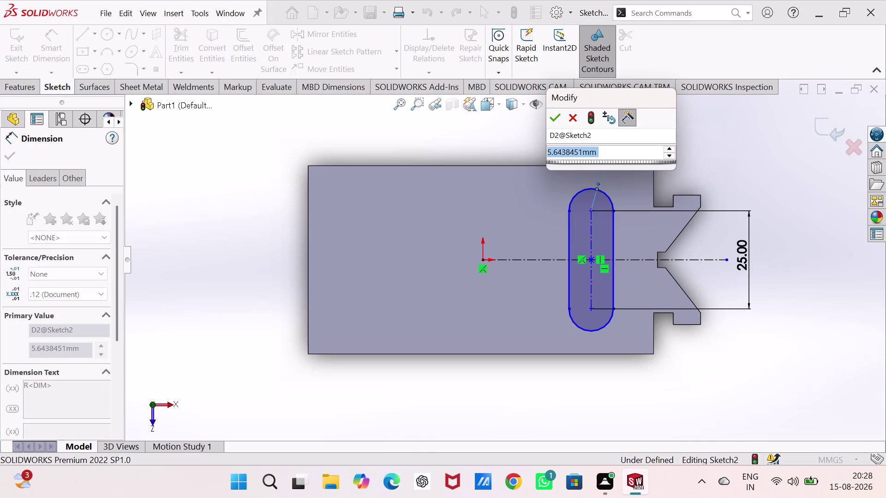
key(9)
key(Return)
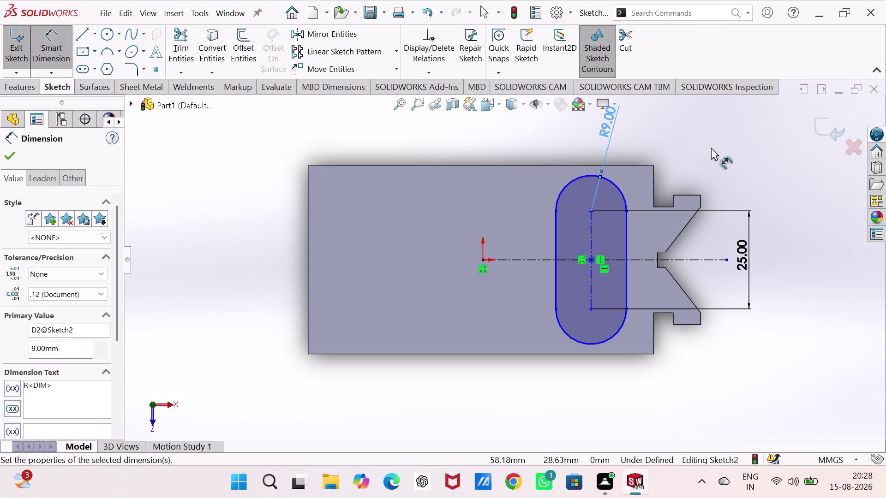
Locate the slot centre 63 mm from the block's left edge and exit Sketch2.
click(590, 306)
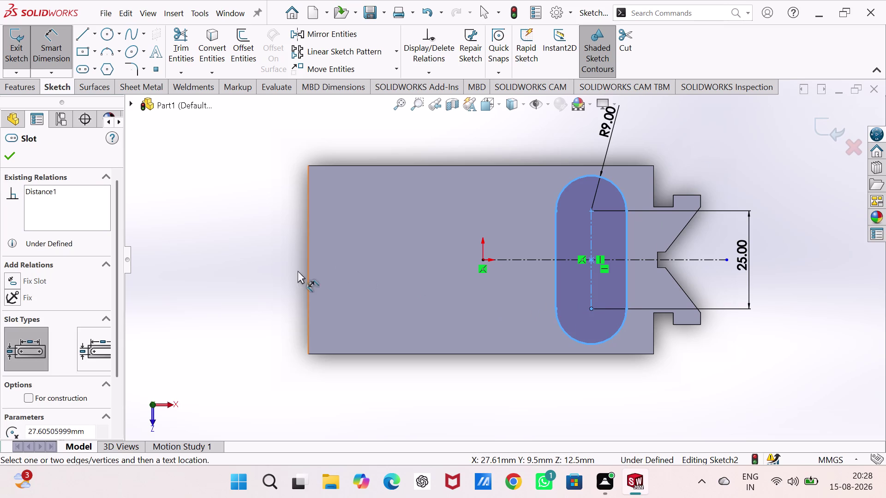
click(308, 272)
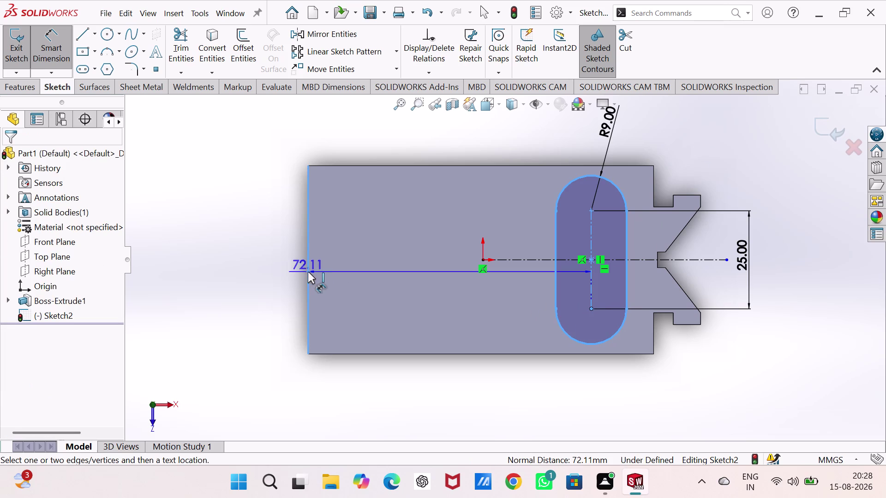
click(473, 409)
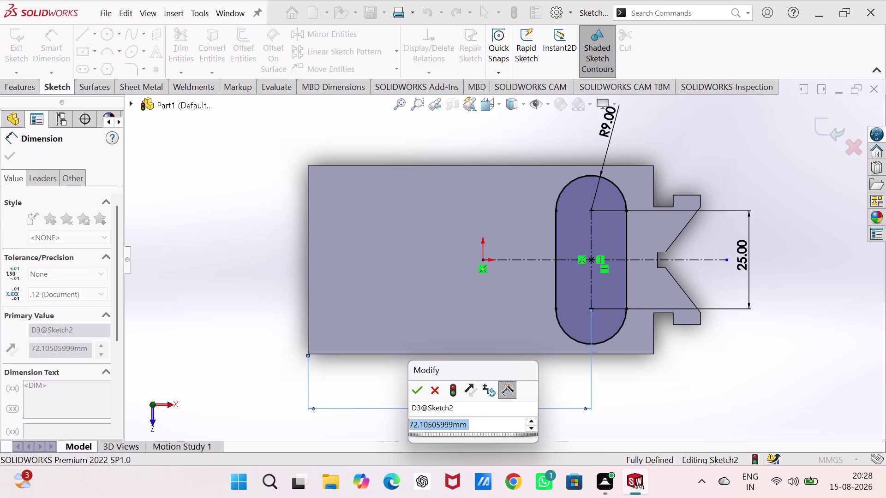
text(63)
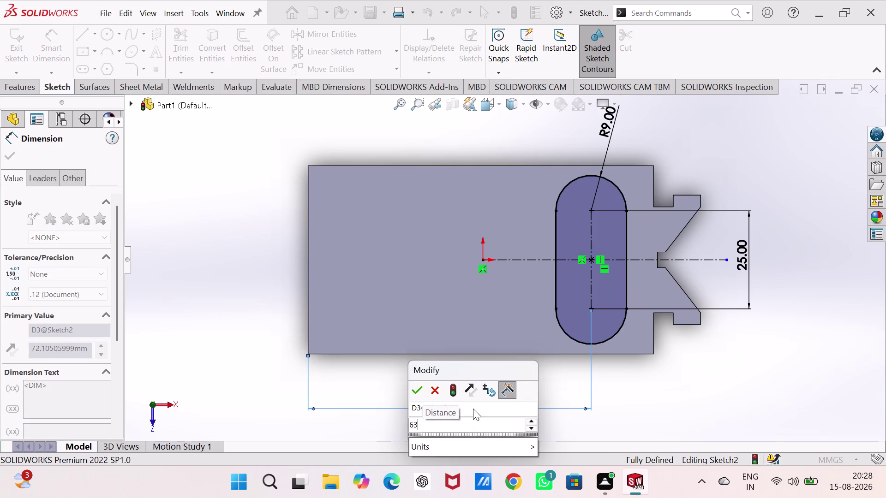
key(Return)
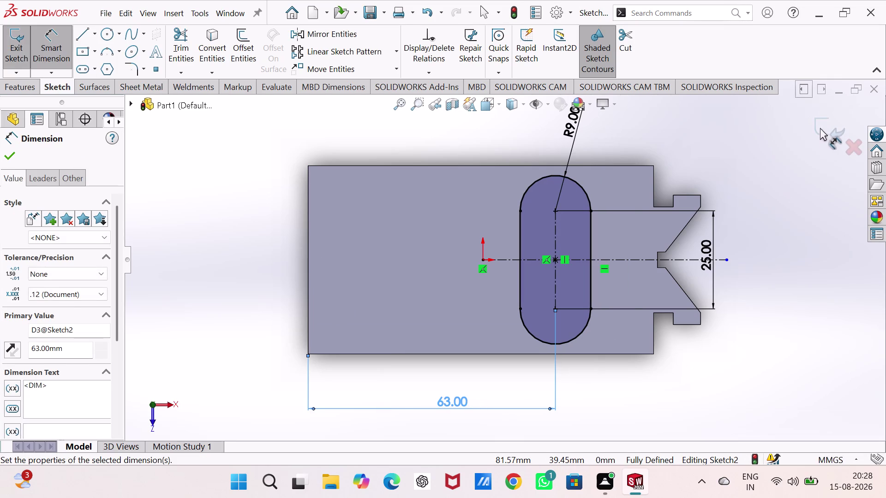
click(817, 120)
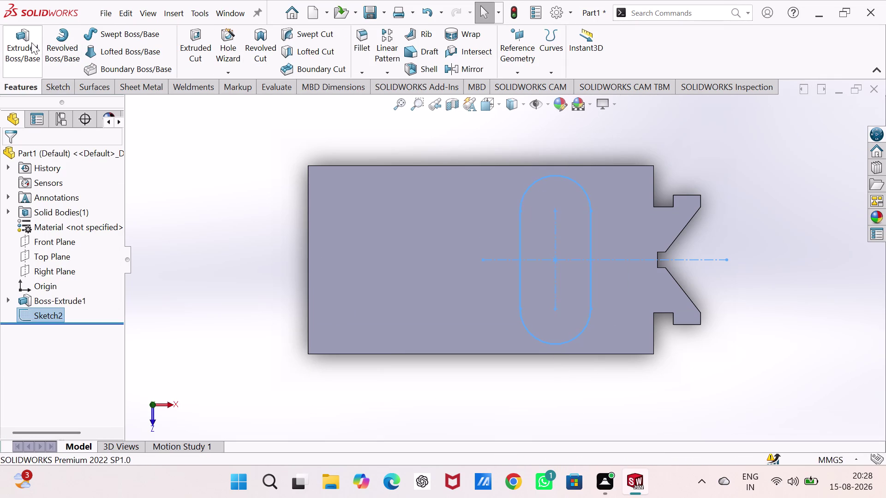
Make a Blind Extruded Cut 1 mm deep from the slot sketch, checking the preview.
click(189, 43)
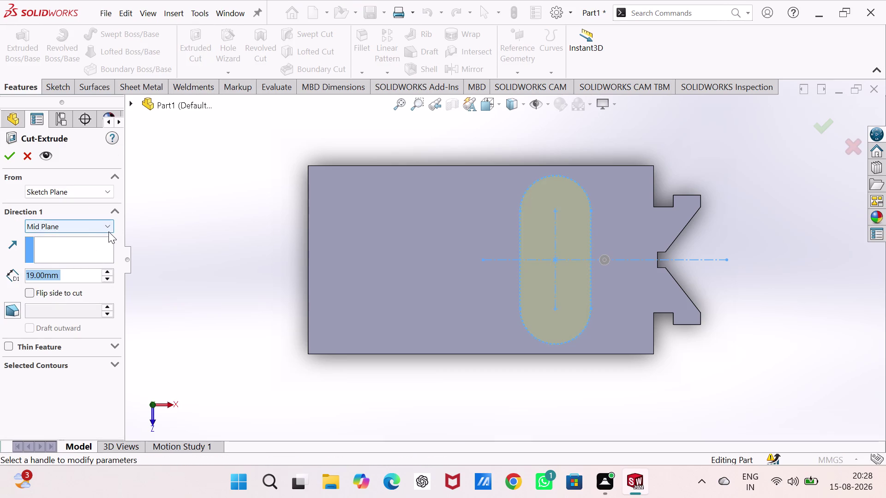
click(109, 232)
click(89, 238)
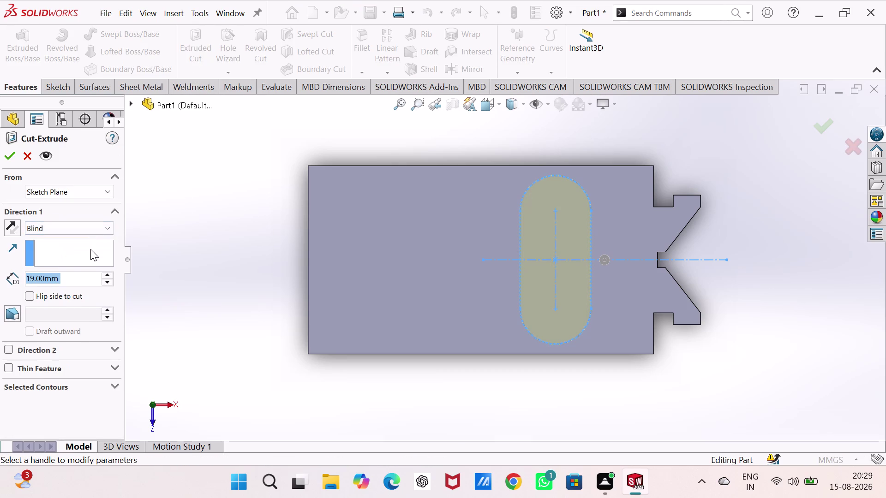
key(1)
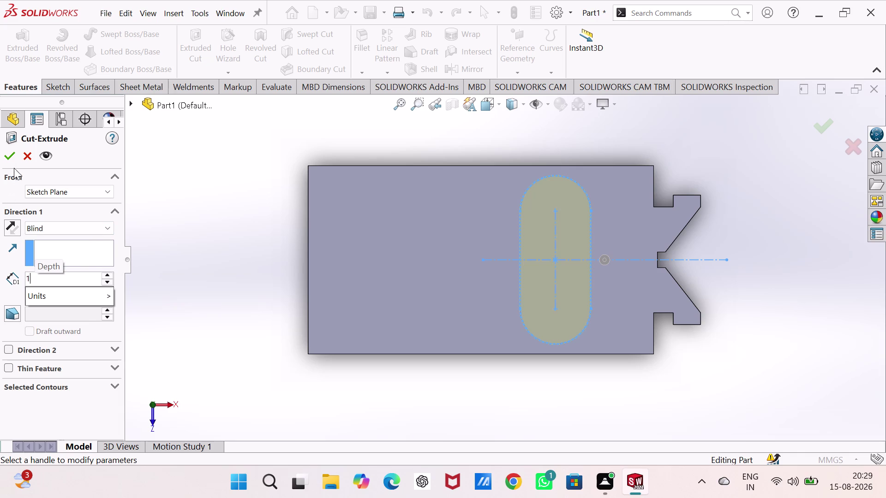
click(15, 155)
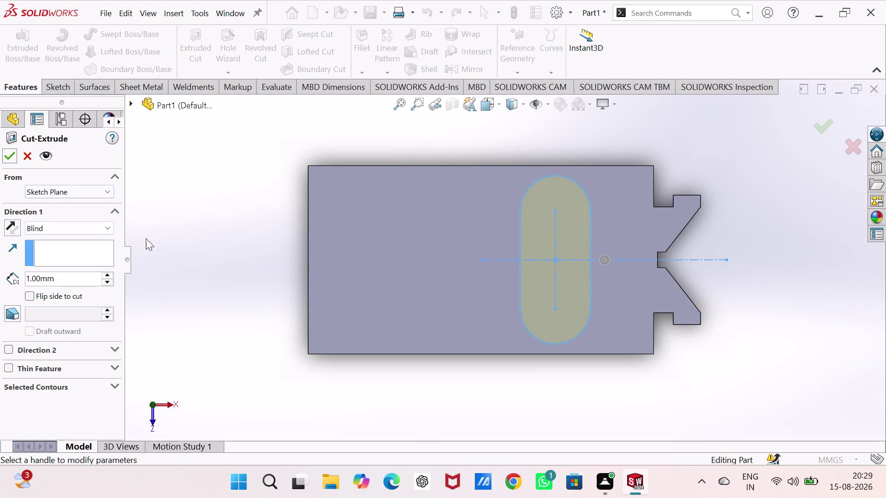
middle_drag(211, 288, 221, 156)
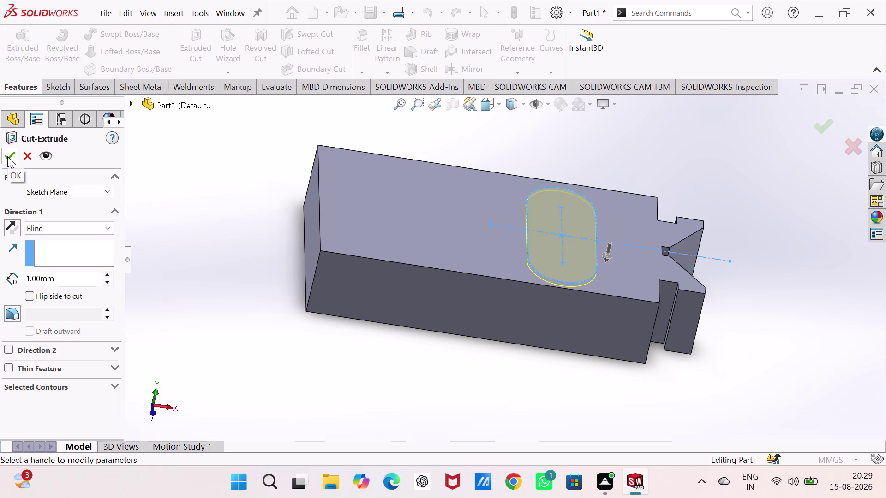